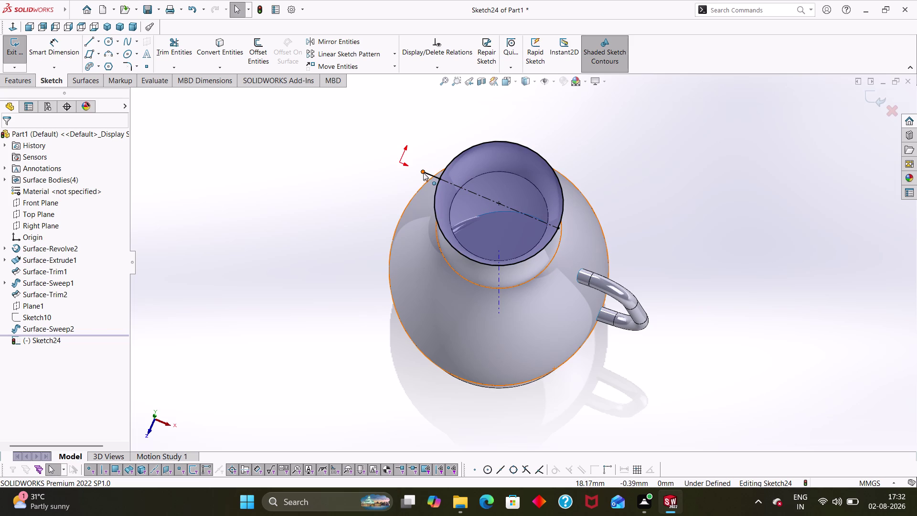
Select the black line's end point and bring the jug rim into close view.
drag(423, 172, 406, 164)
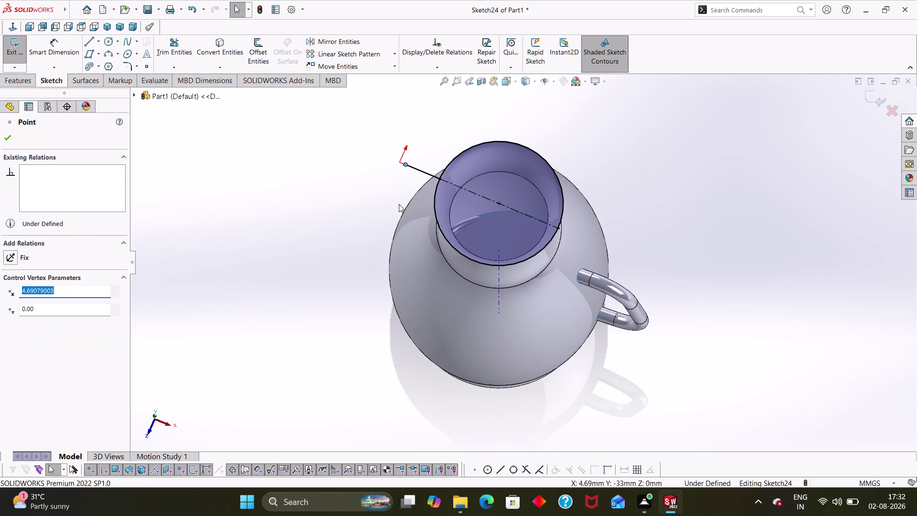
click(388, 198)
scroll(down, 3)
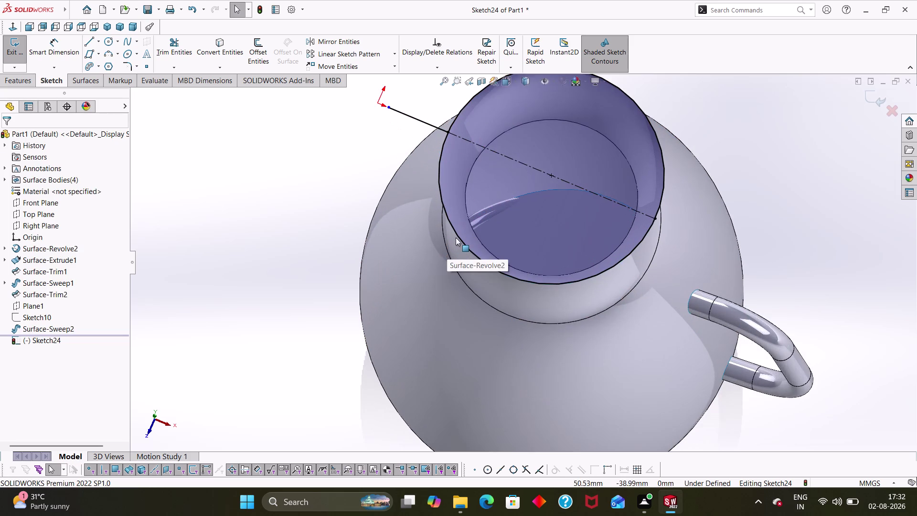
scroll(up, 3)
middle_drag(361, 212, 359, 197)
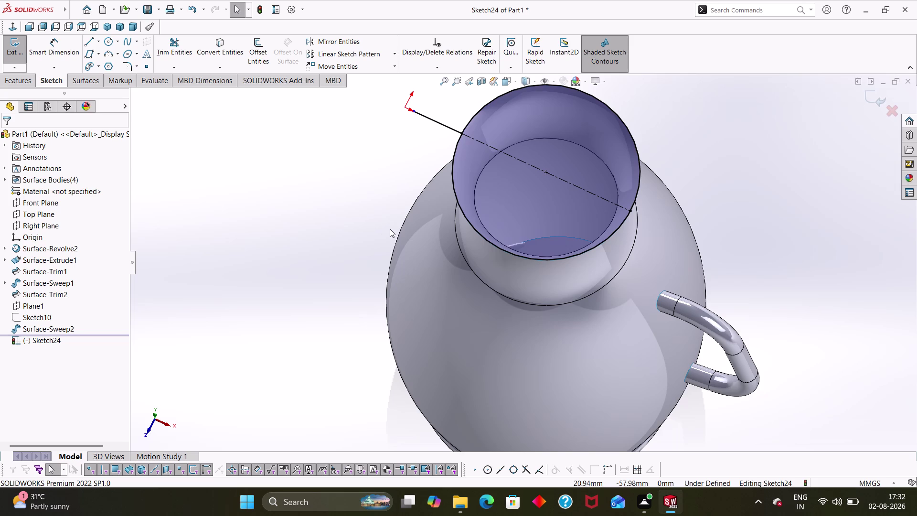
right_drag(380, 238, 265, 206)
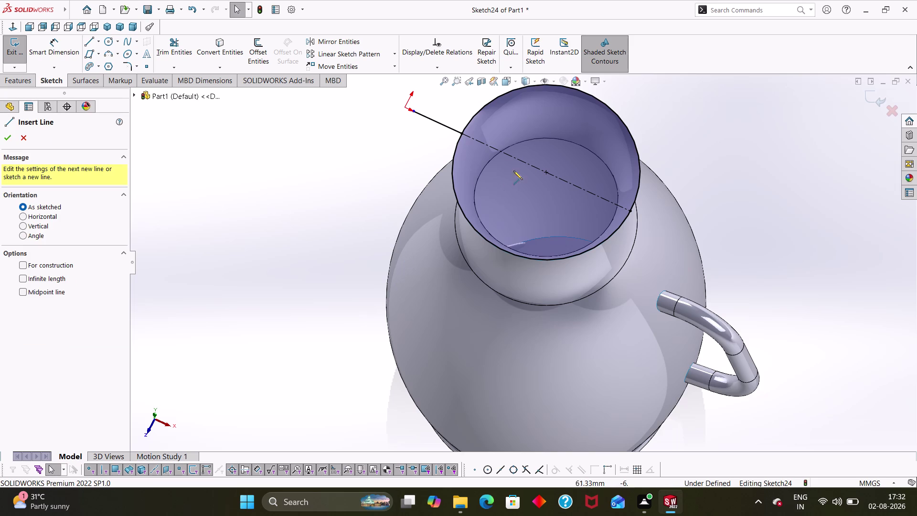
Draw the first line from left of the rim, ending at the rim point.
click(461, 135)
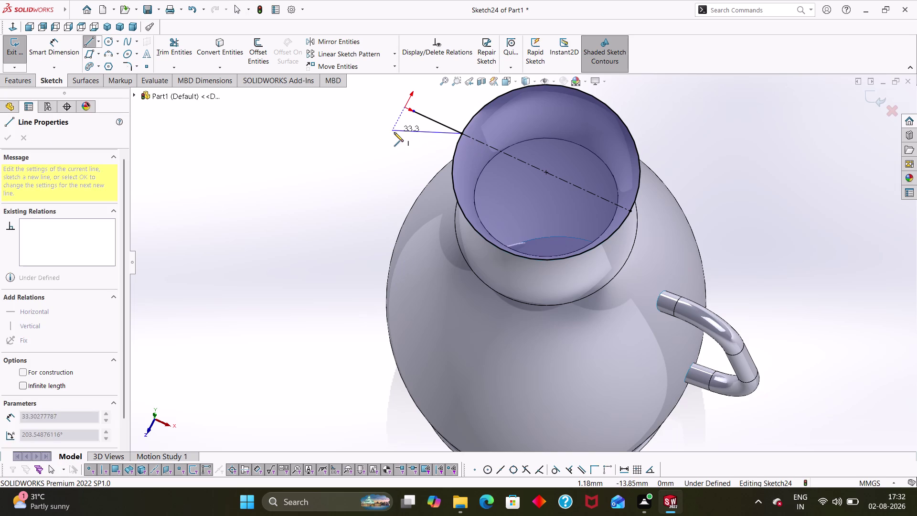
click(394, 132)
click(462, 133)
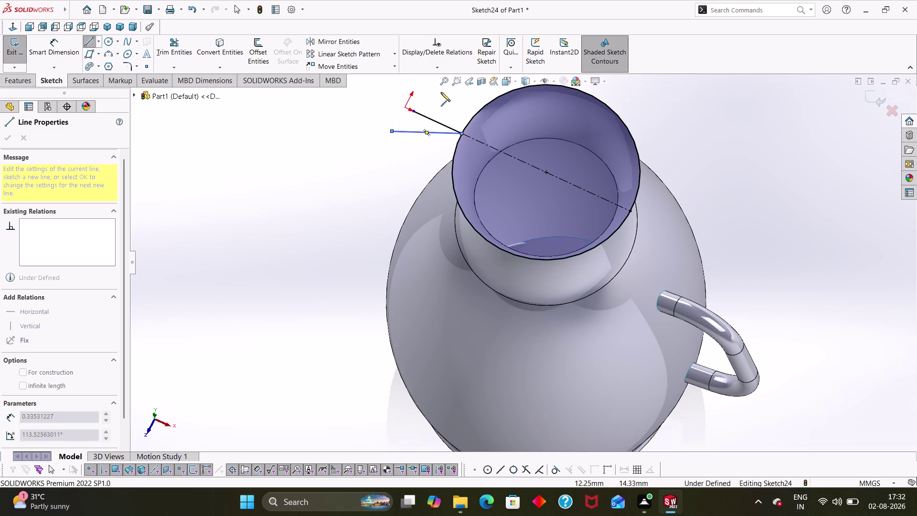
right_drag(391, 190, 341, 201)
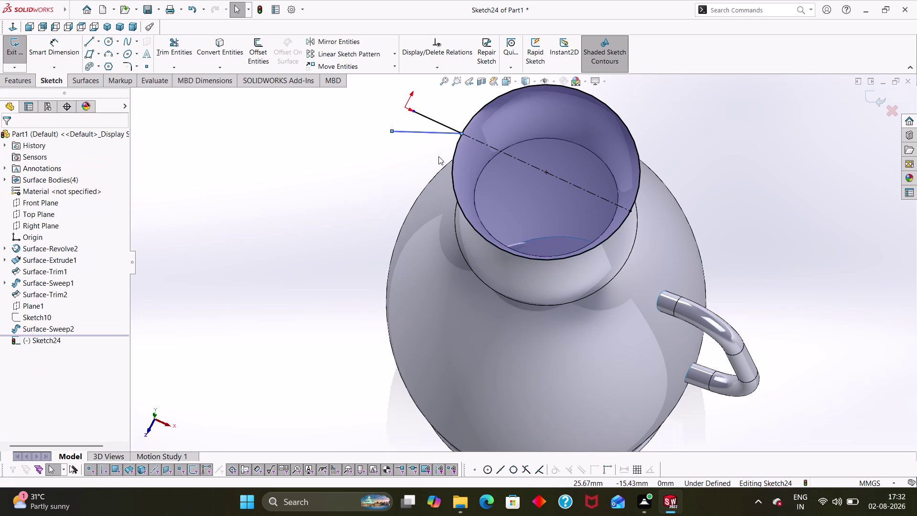
Draw a second line from the rim point up above the rim.
right_drag(438, 156, 355, 192)
click(461, 134)
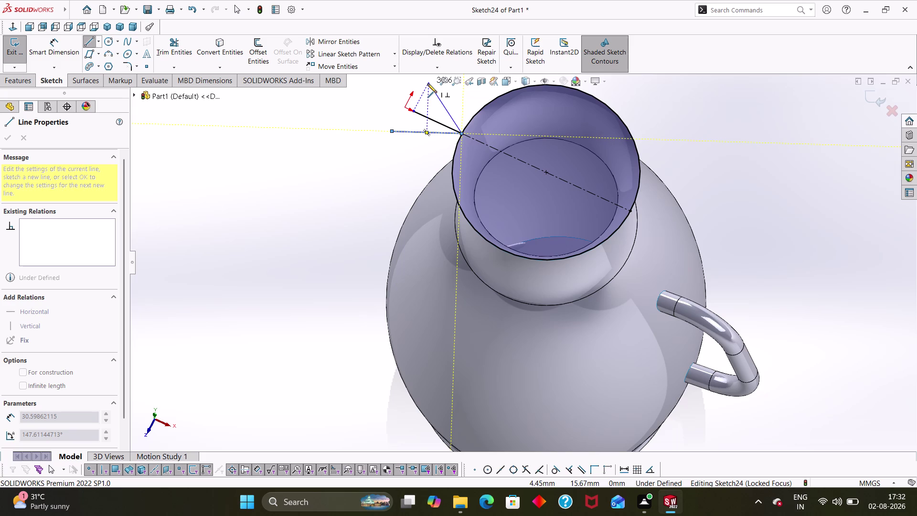
click(427, 83)
key(Escape)
key(Escape)
right_drag(384, 209, 384, 207)
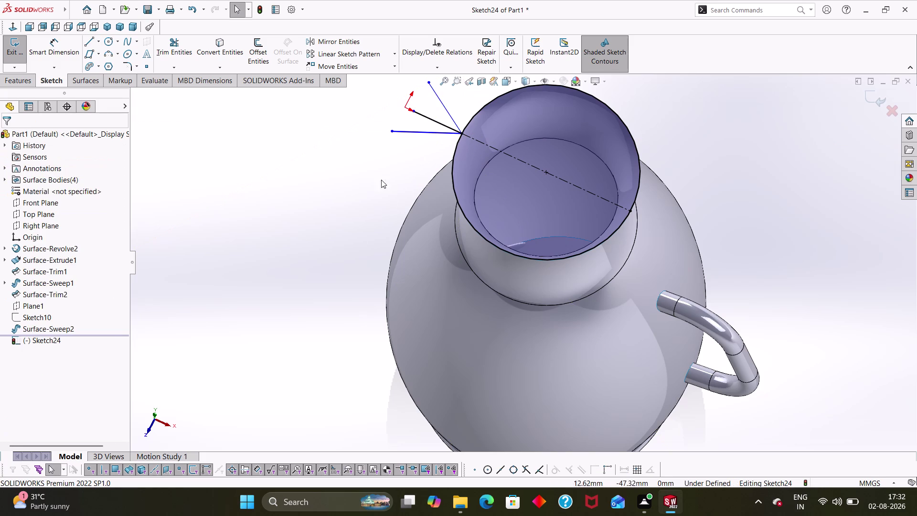
right_drag(385, 206, 372, 129)
Dimension the angle between the two rim-point lines to 75°, then reframe the jug.
click(397, 132)
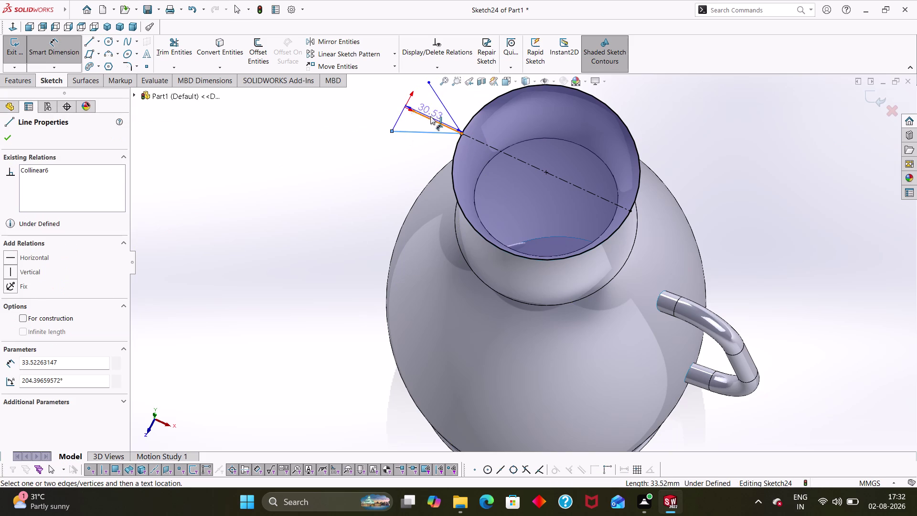
click(439, 98)
click(384, 106)
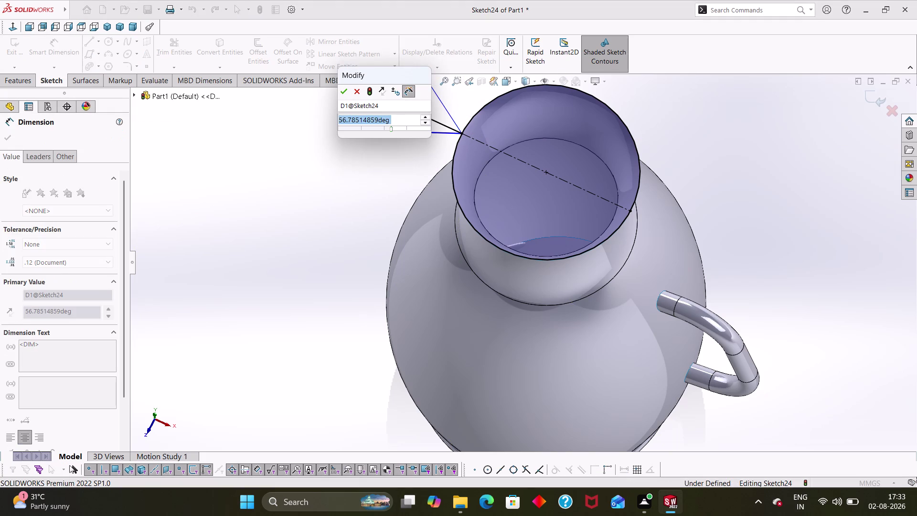
text(75)
key(Return)
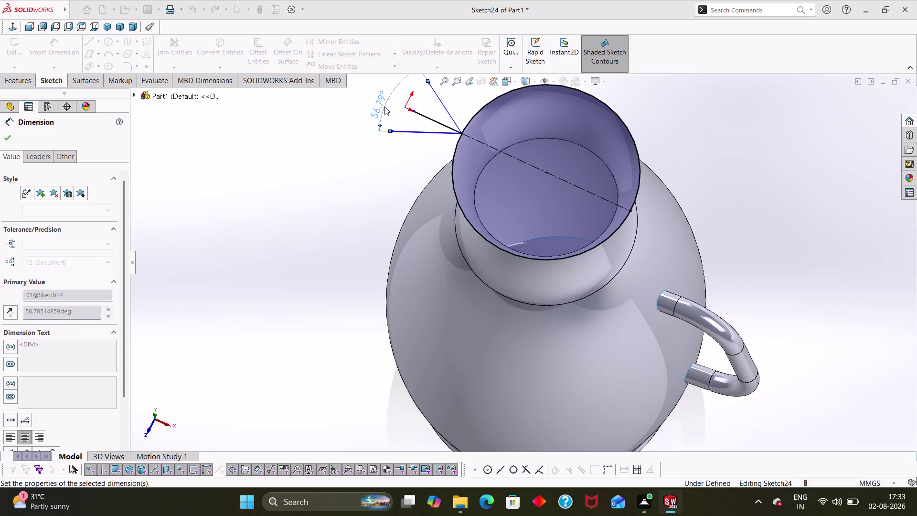
click(308, 219)
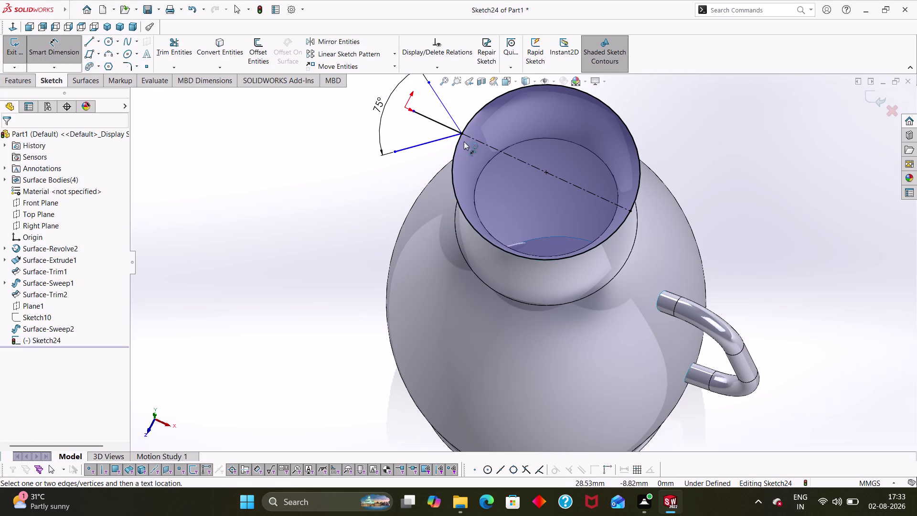
middle_drag(663, 186, 620, 208)
scroll(up, 3)
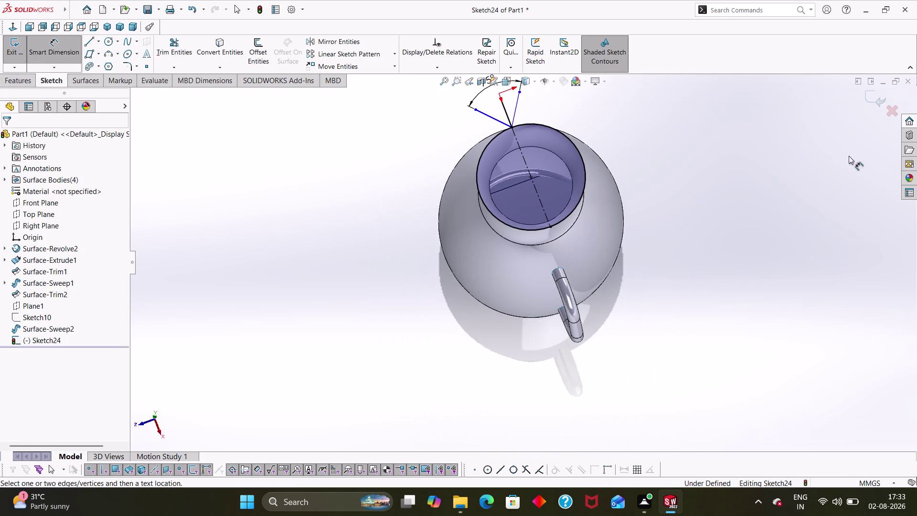
middle_drag(792, 181, 762, 296)
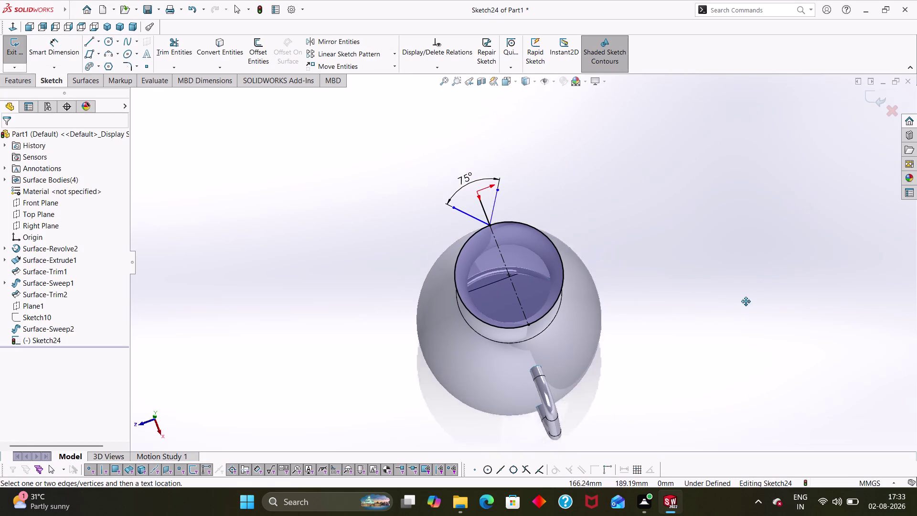
middle_drag(761, 296, 738, 298)
scroll(down, 3)
double_click(525, 164)
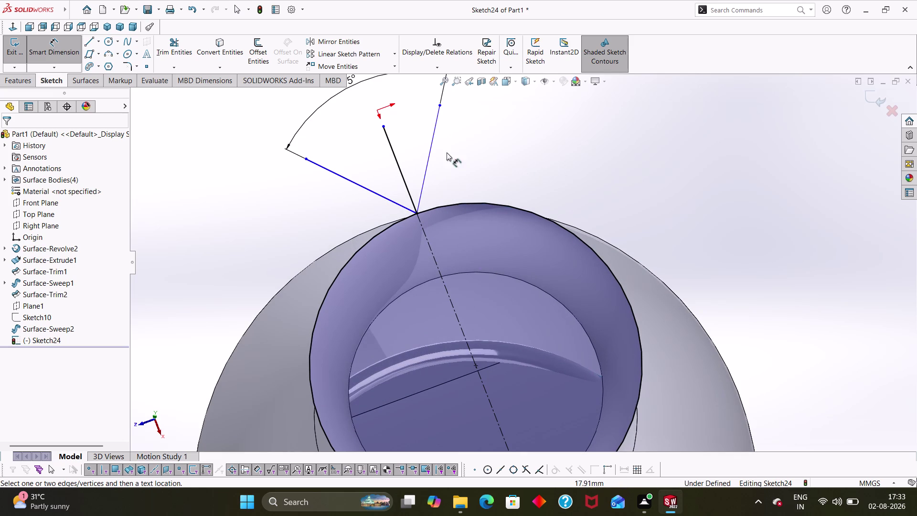
Select the two angled lines and swing them about the rim point.
click(429, 156)
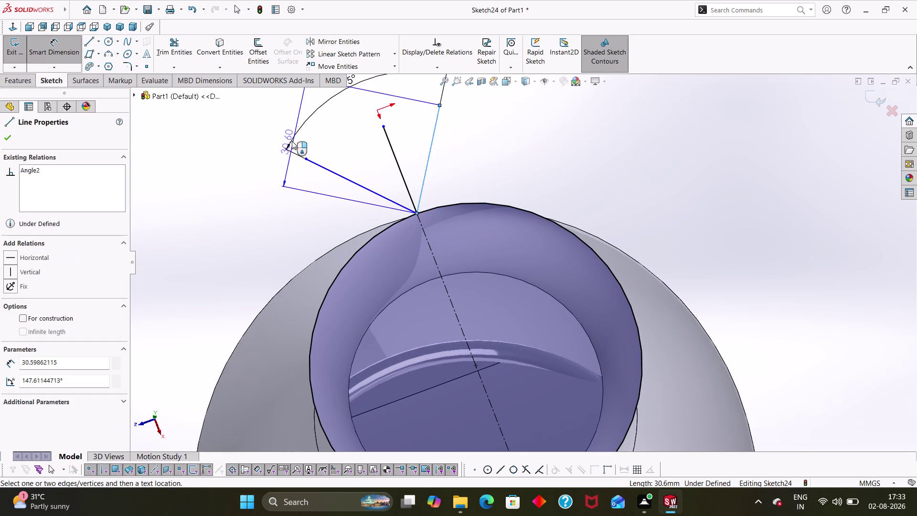
key(Escape)
key(Escape)
click(433, 147)
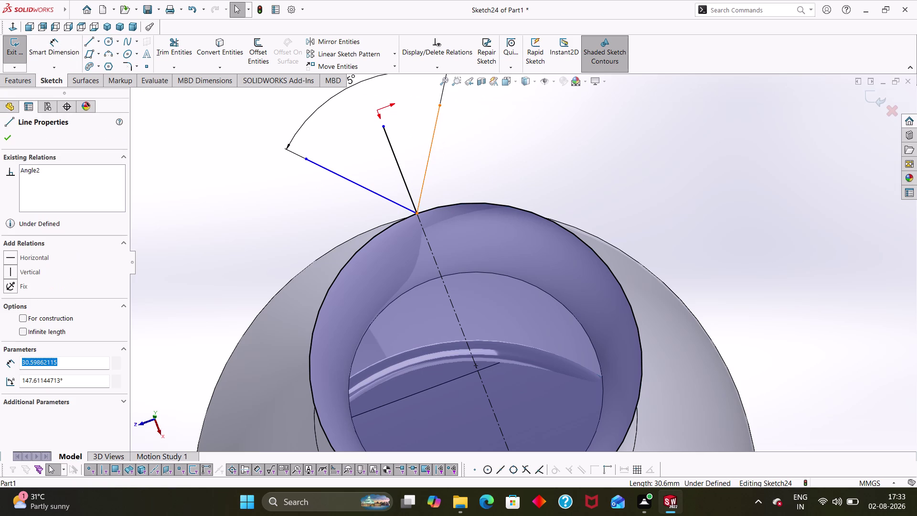
click(385, 197)
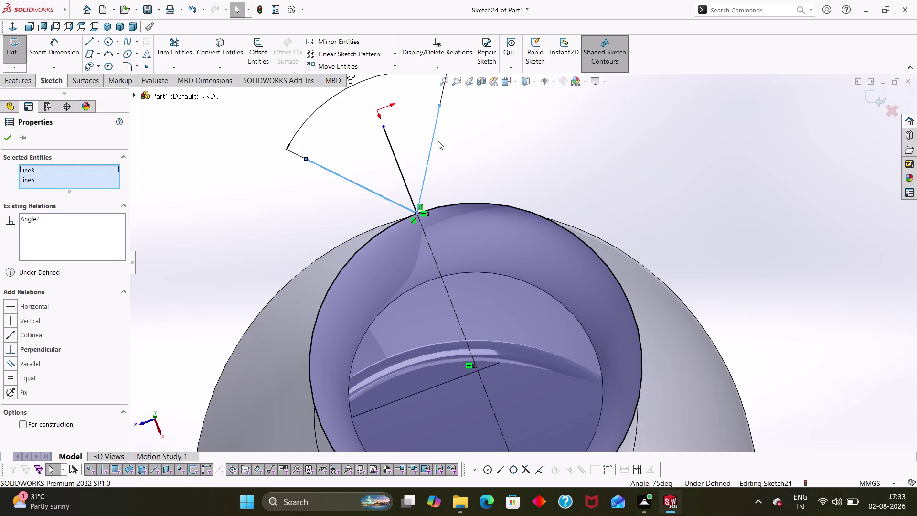
drag(439, 103, 451, 107)
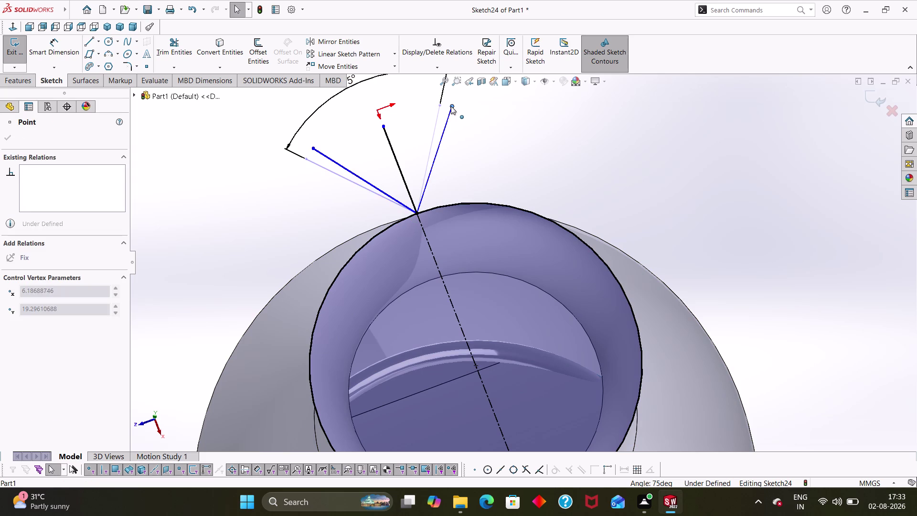
drag(452, 106, 450, 105)
click(476, 130)
key(Escape)
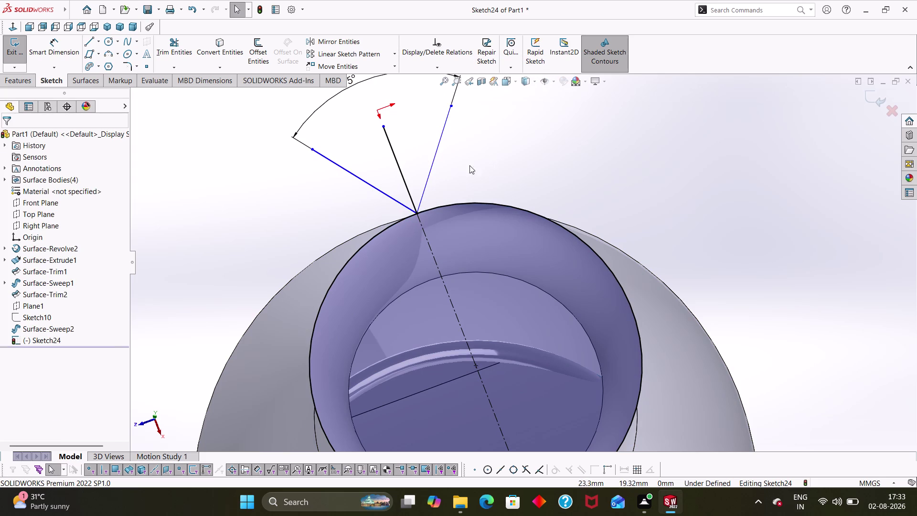
Relate both angled lines to the black line and drag endpoints to test.
click(434, 155)
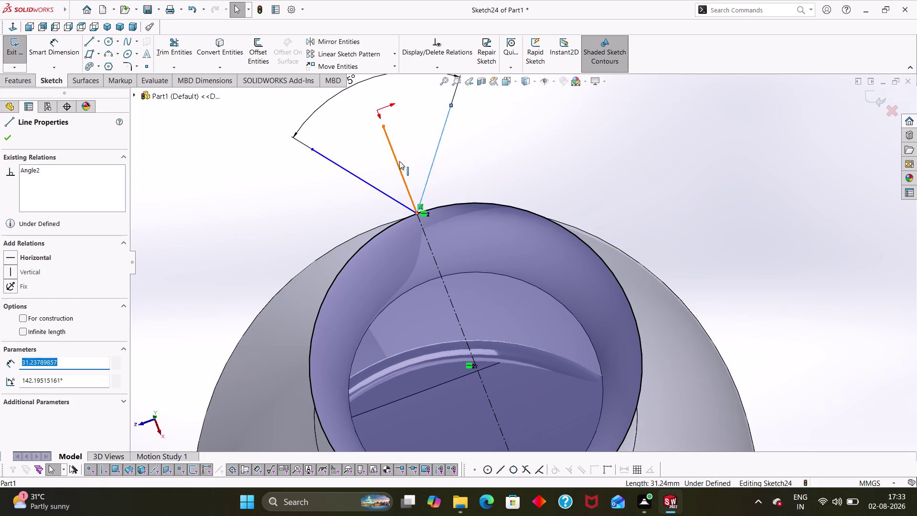
click(399, 161)
click(364, 182)
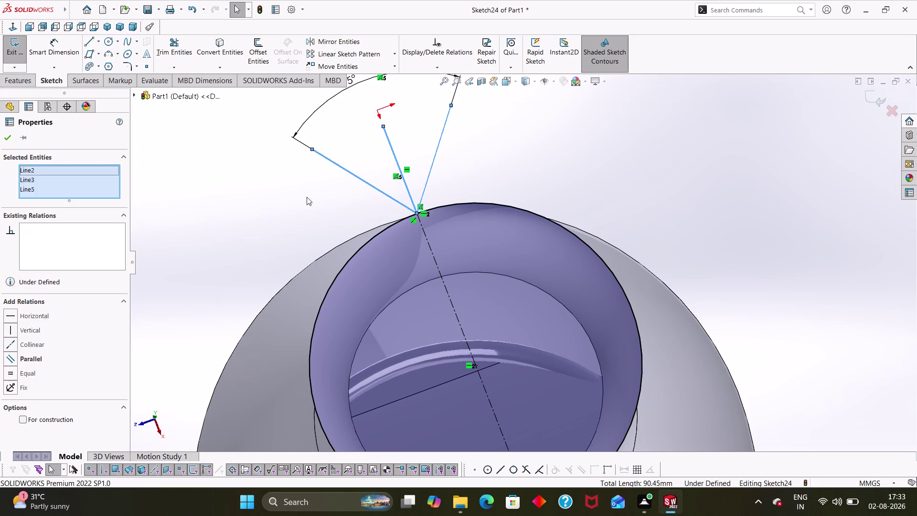
click(270, 215)
click(396, 157)
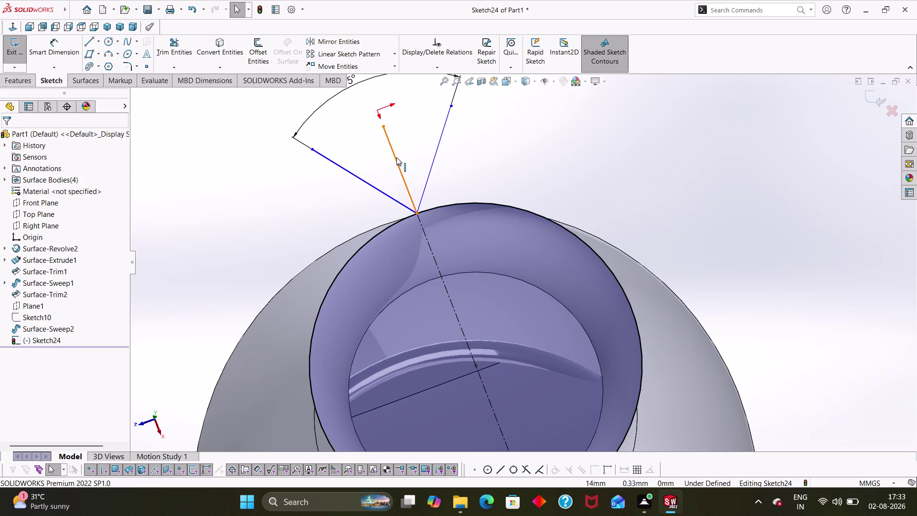
drag(383, 126, 380, 121)
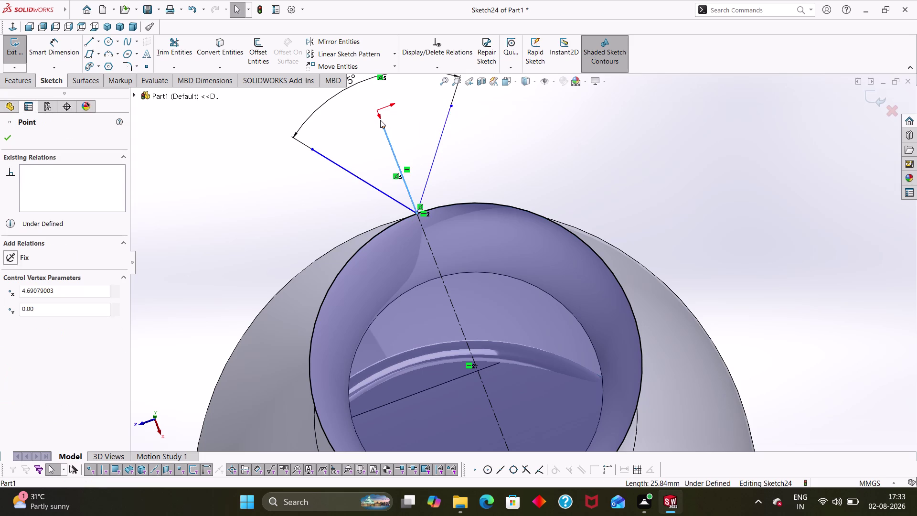
drag(380, 121, 378, 110)
click(405, 135)
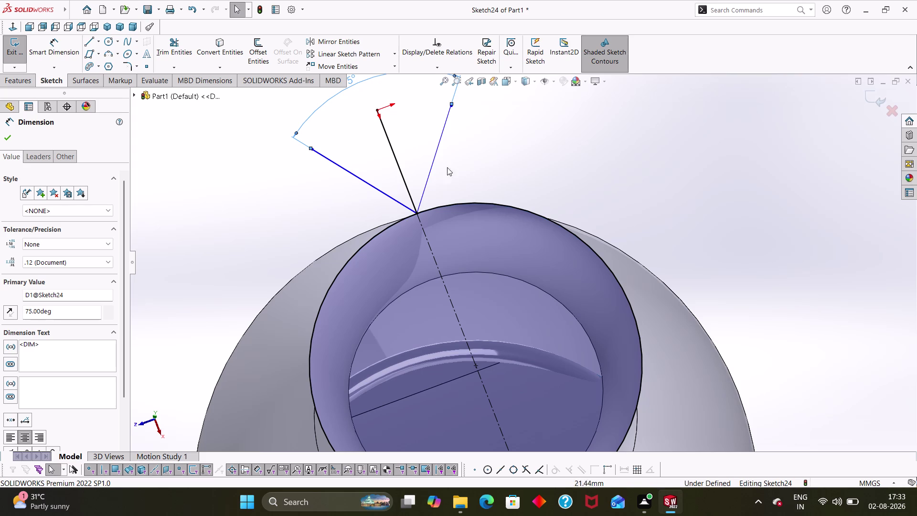
Close the angle dimension, check both angled lines, then begin converting the rim edge.
click(435, 156)
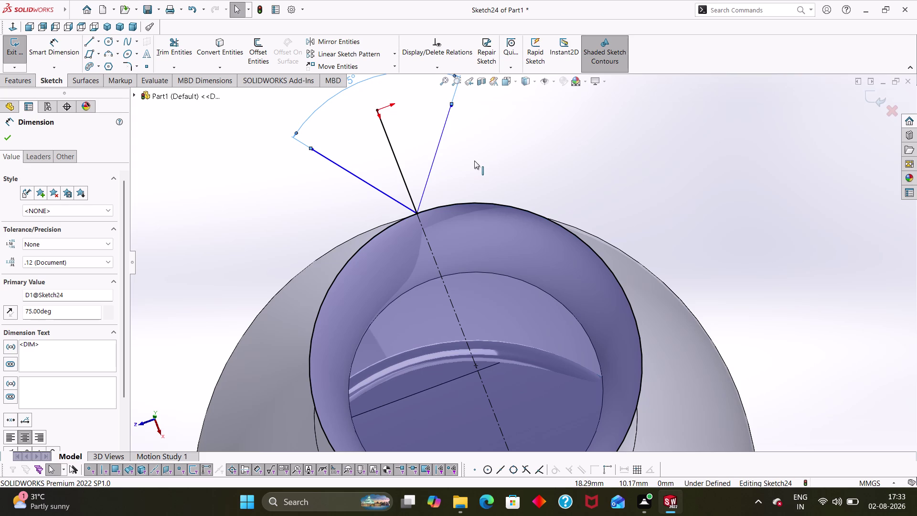
click(475, 153)
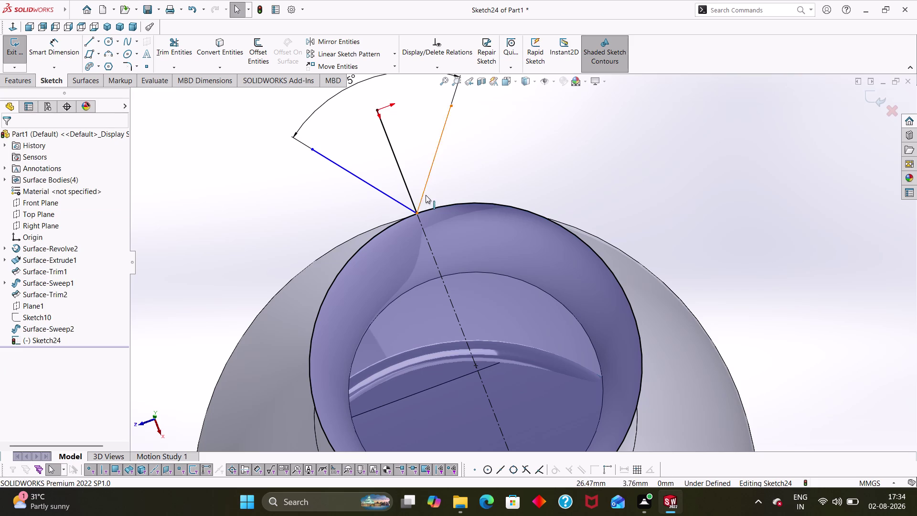
click(423, 191)
click(456, 179)
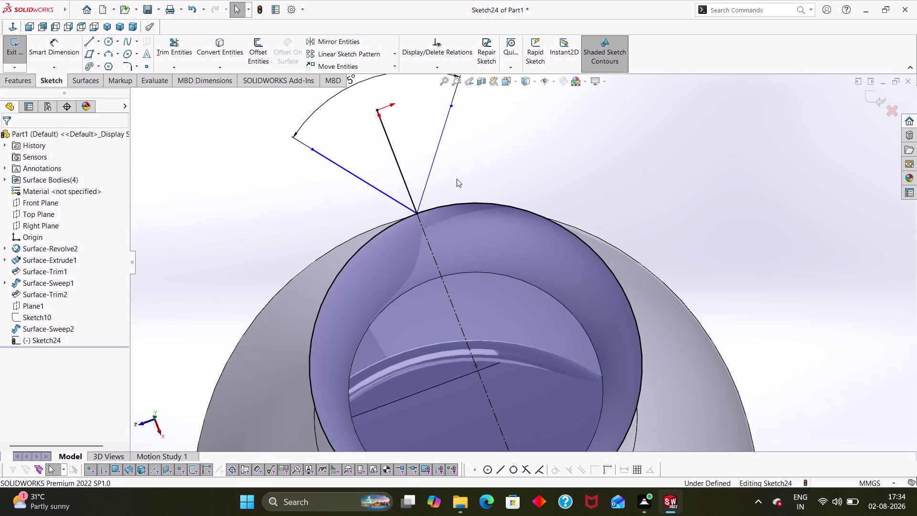
click(410, 208)
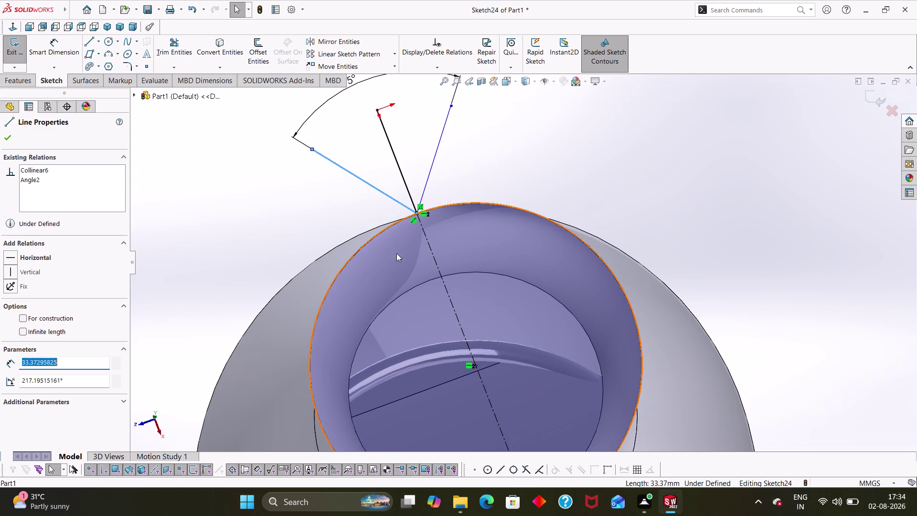
click(218, 50)
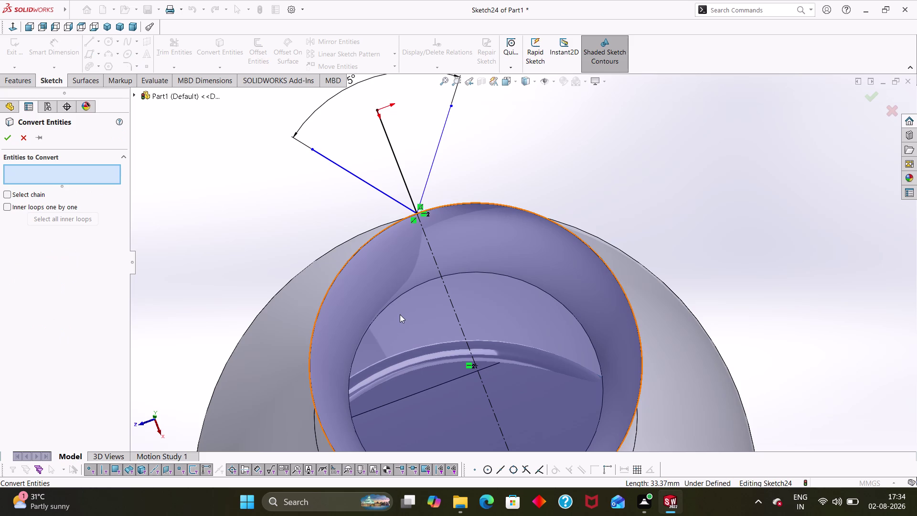
Cancel the edge conversion and delete the dimensioned short line beside the neck.
middle_drag(701, 289, 731, 299)
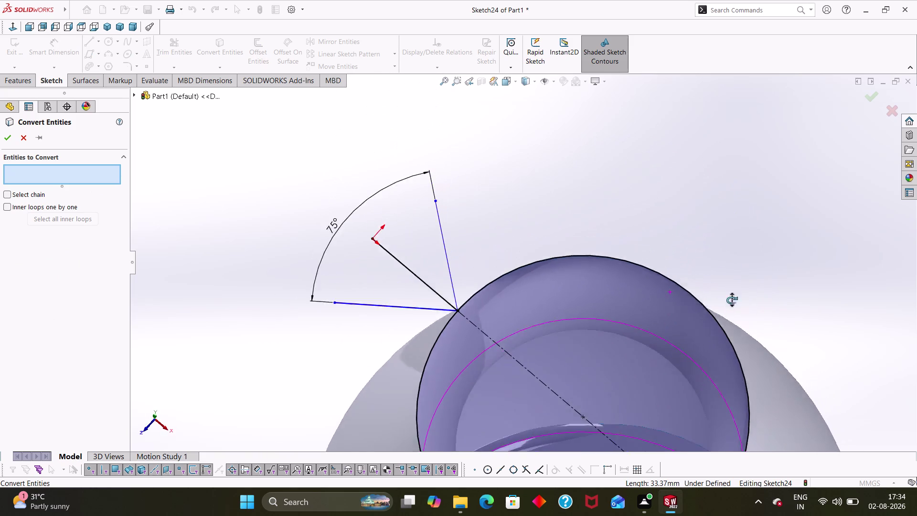
middle_drag(731, 299, 732, 300)
scroll(up, 3)
middle_drag(730, 314, 638, 186)
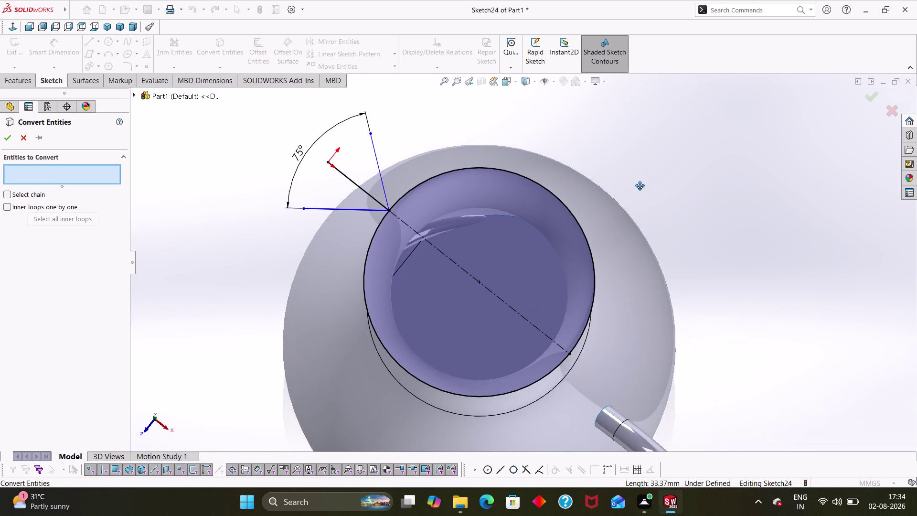
middle_drag(637, 186, 645, 188)
scroll(up, 3)
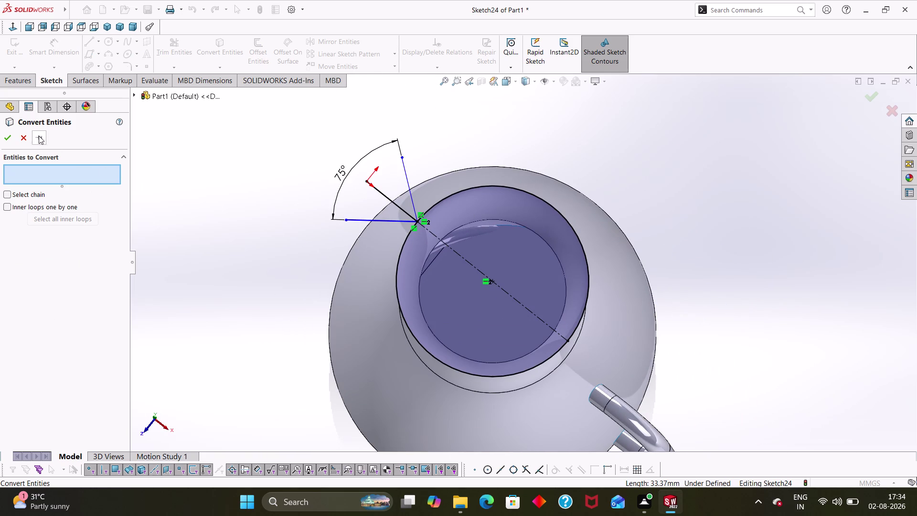
click(27, 139)
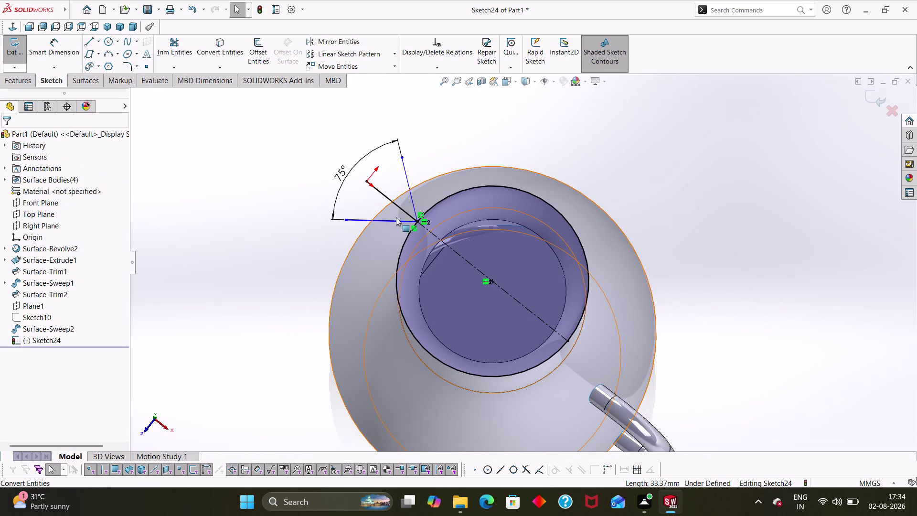
click(395, 220)
key(Delete)
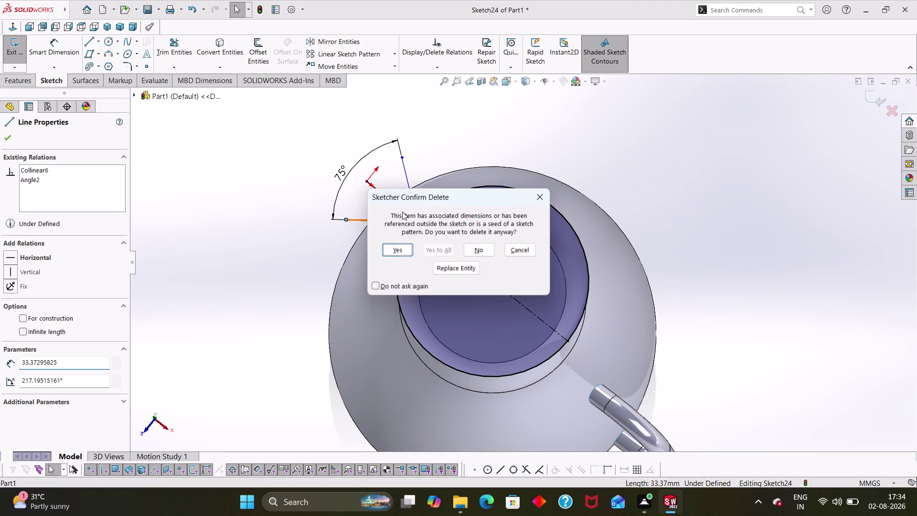
click(404, 247)
Delete the remaining angled and horizontal guide lines from the sketch.
click(409, 189)
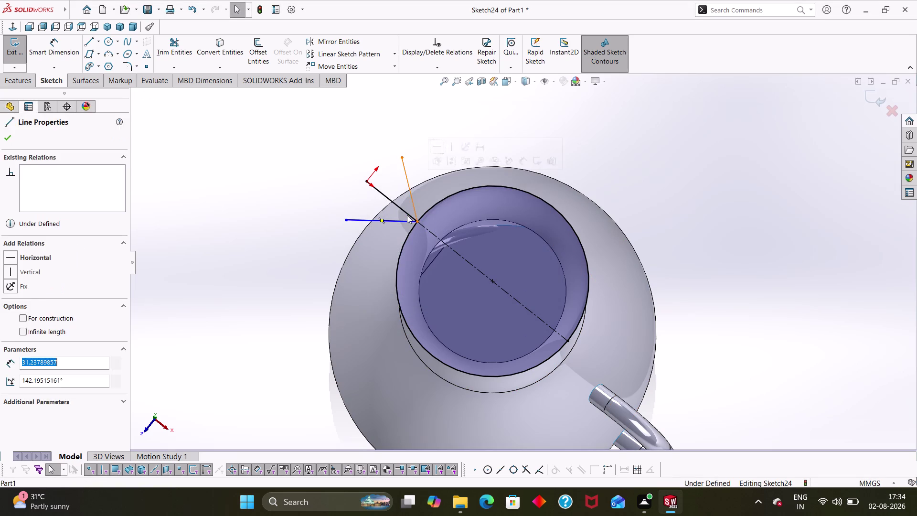
key(Delete)
click(400, 223)
key(Delete)
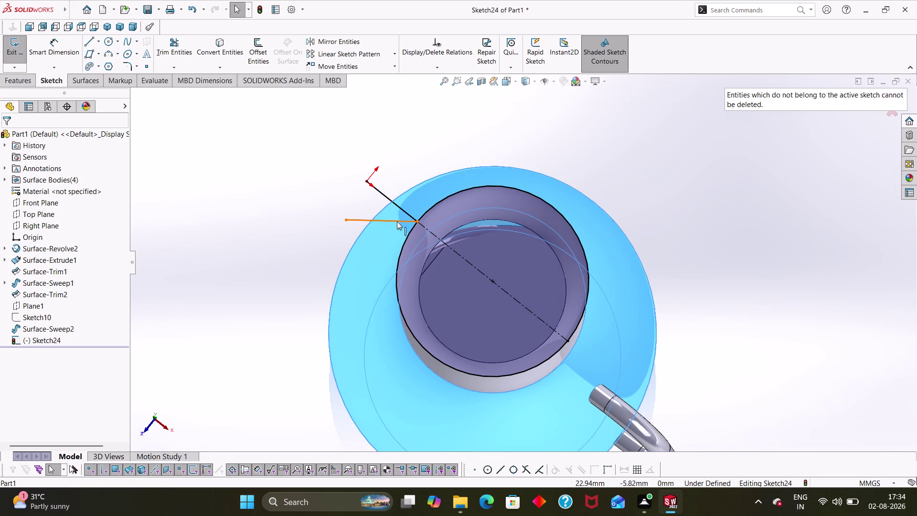
click(397, 220)
key(Delete)
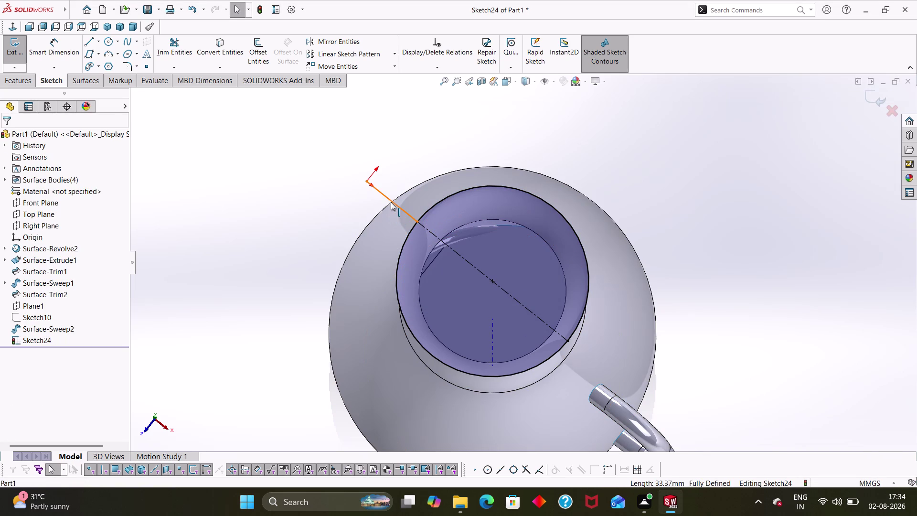
click(392, 201)
key(Delete)
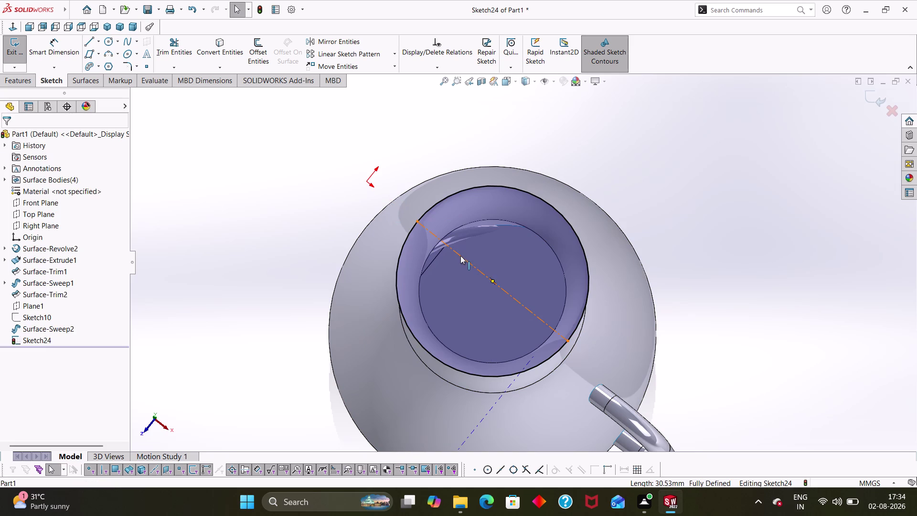
click(219, 55)
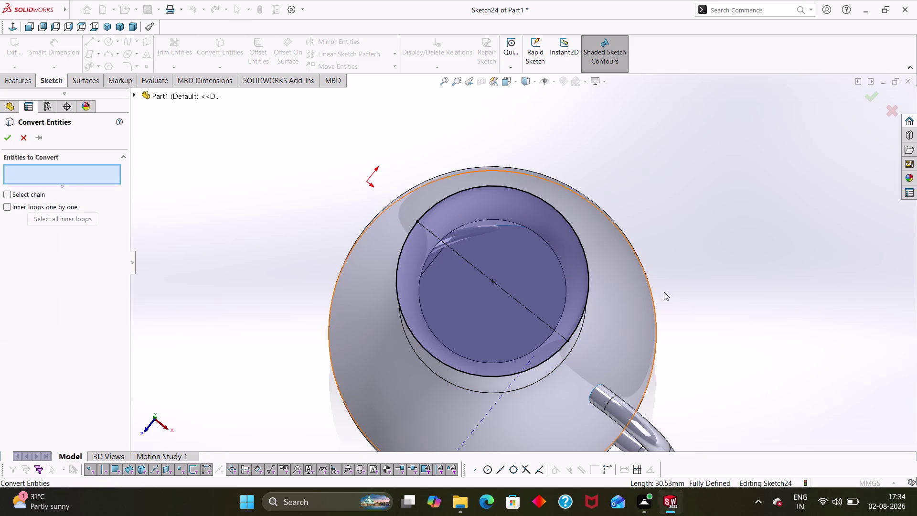
View the jug from above and delete the first horizontal centerline.
middle_drag(672, 301, 713, 328)
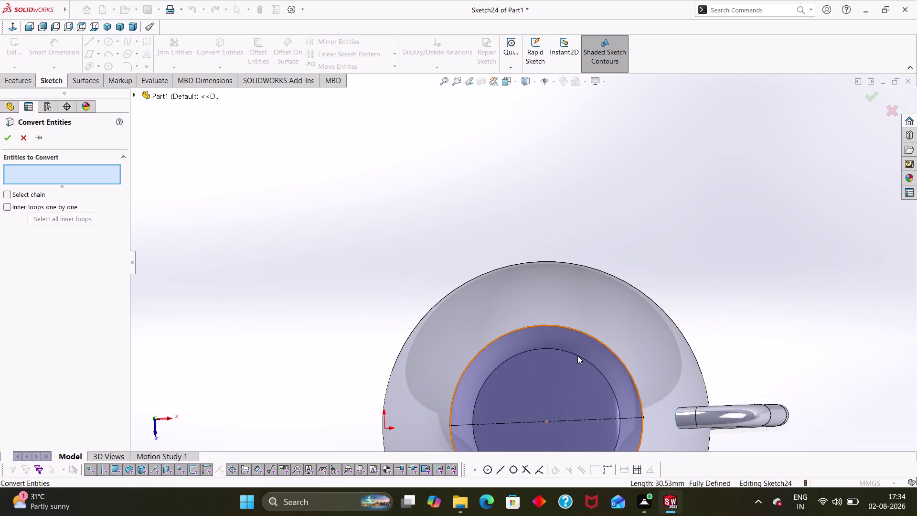
click(578, 355)
click(584, 358)
scroll(up, 3)
click(559, 351)
key(Delete)
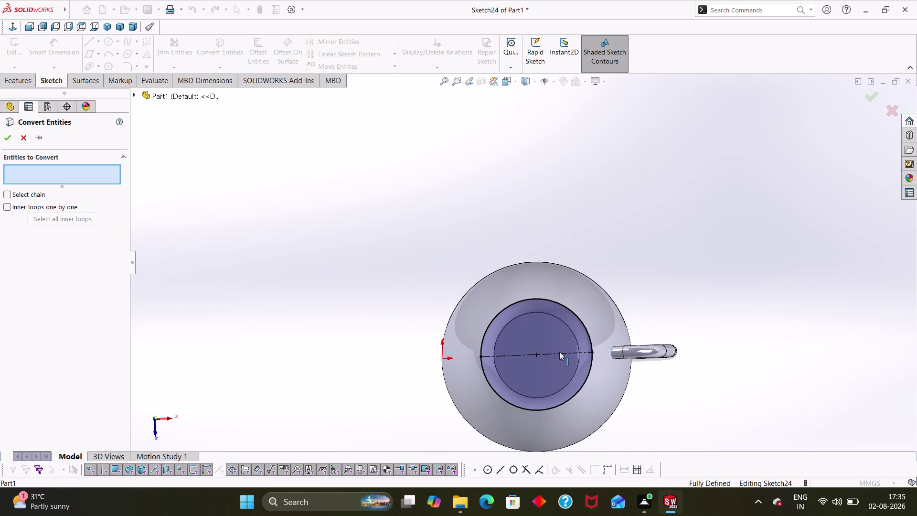
click(554, 353)
key(Delete)
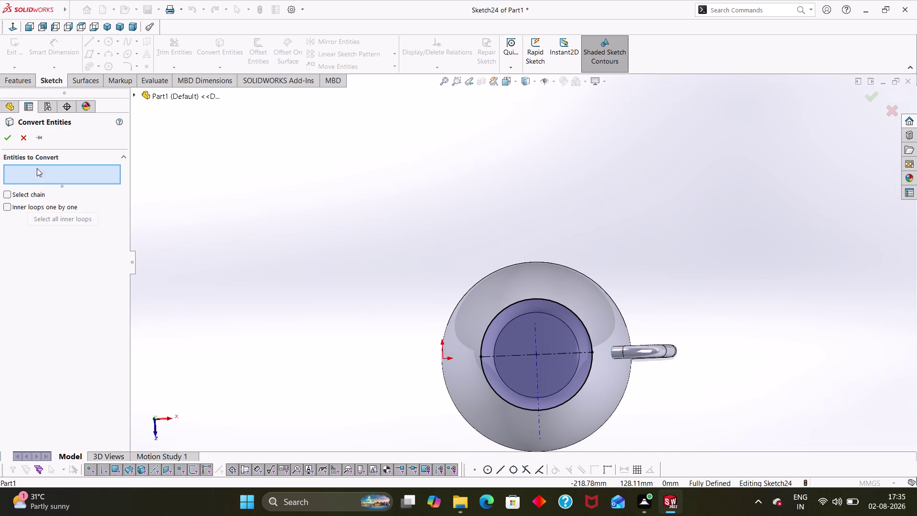
click(23, 138)
Zoom to Sketch24's geometry and clear the selection.
right_click(35, 339)
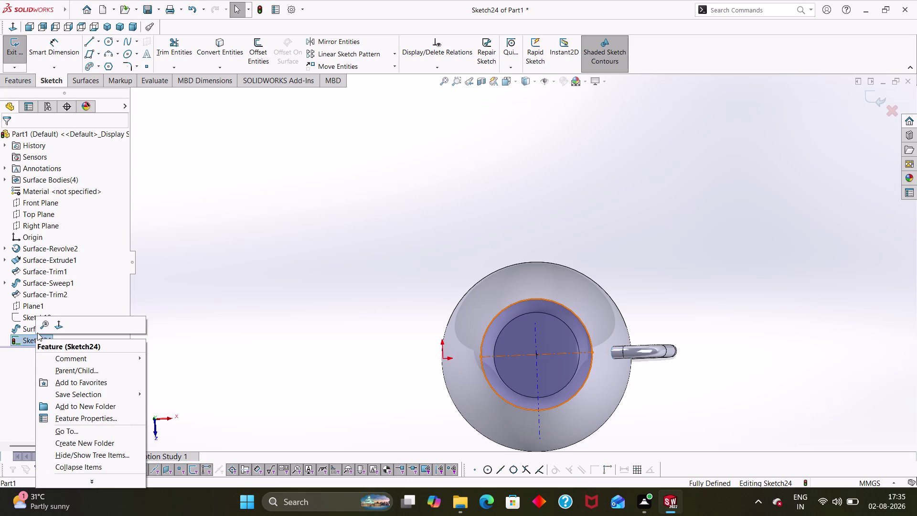
click(53, 326)
scroll(down, 3)
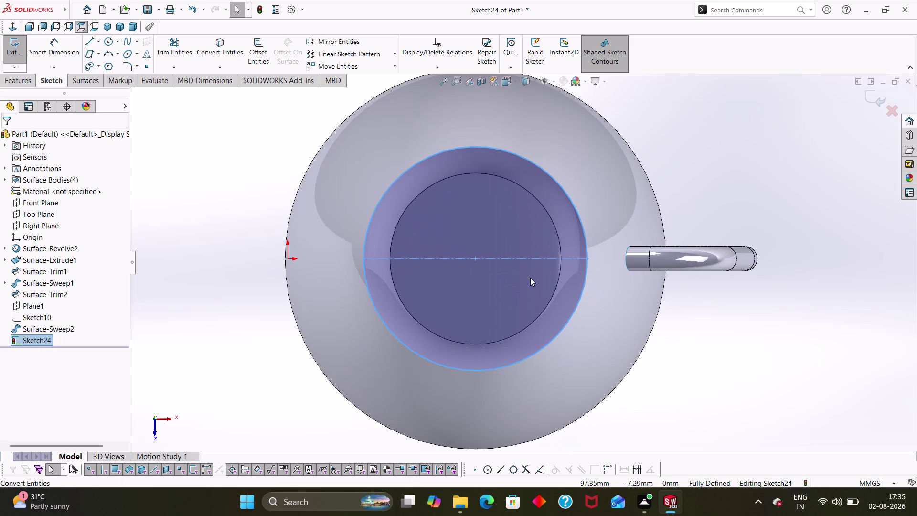
click(224, 182)
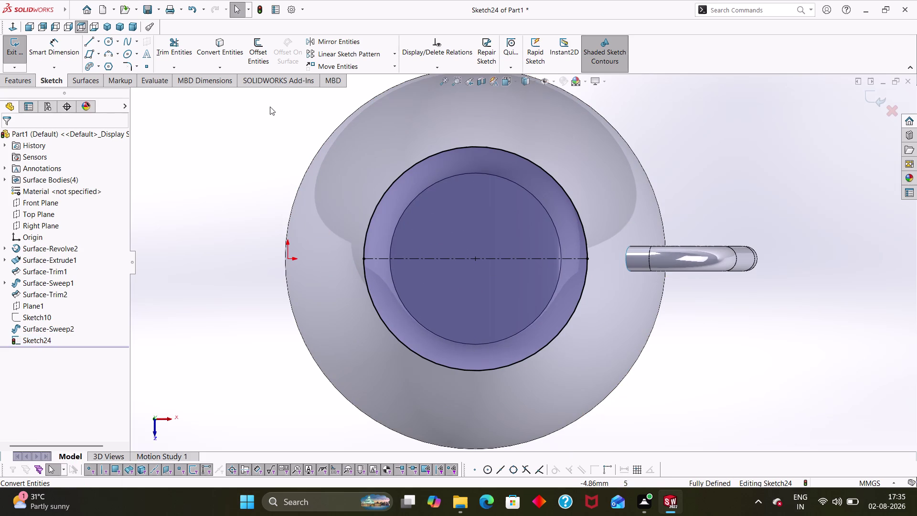
click(253, 42)
click(236, 47)
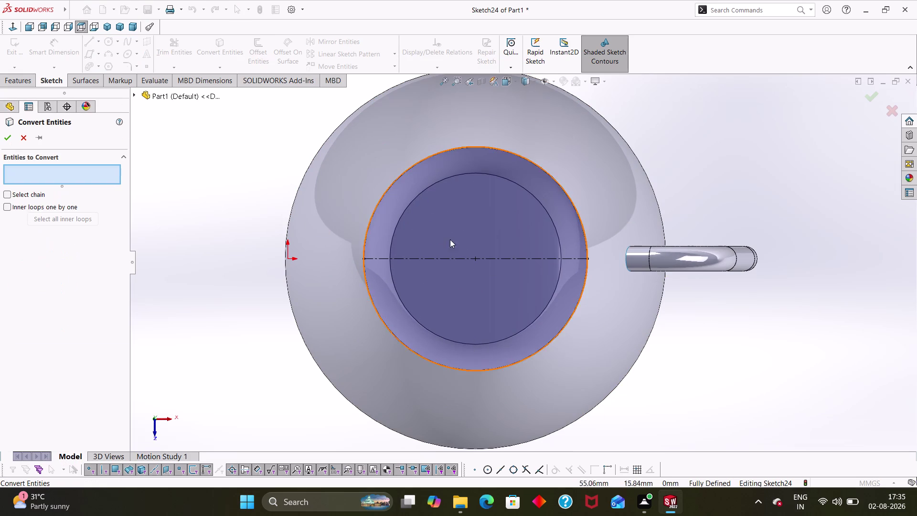
Delete the horizontal centerlines and those through the neck's center.
click(398, 221)
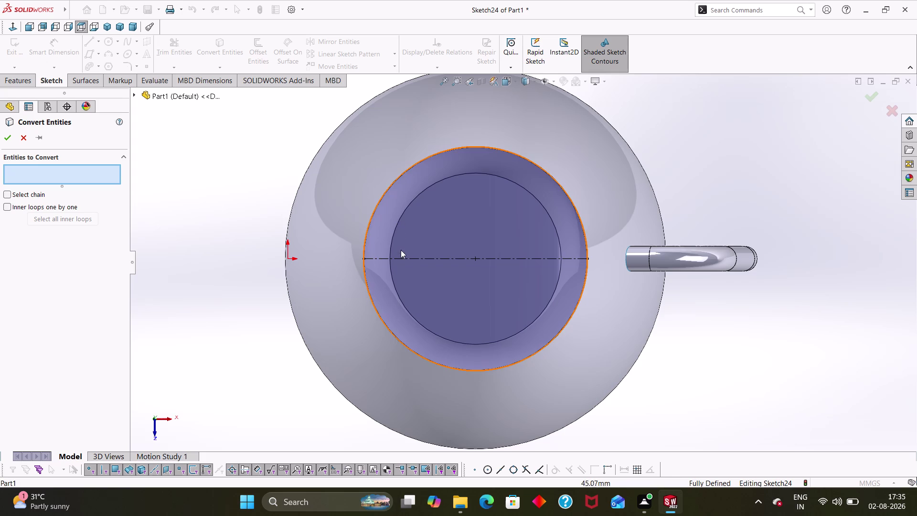
click(402, 261)
key(Delete)
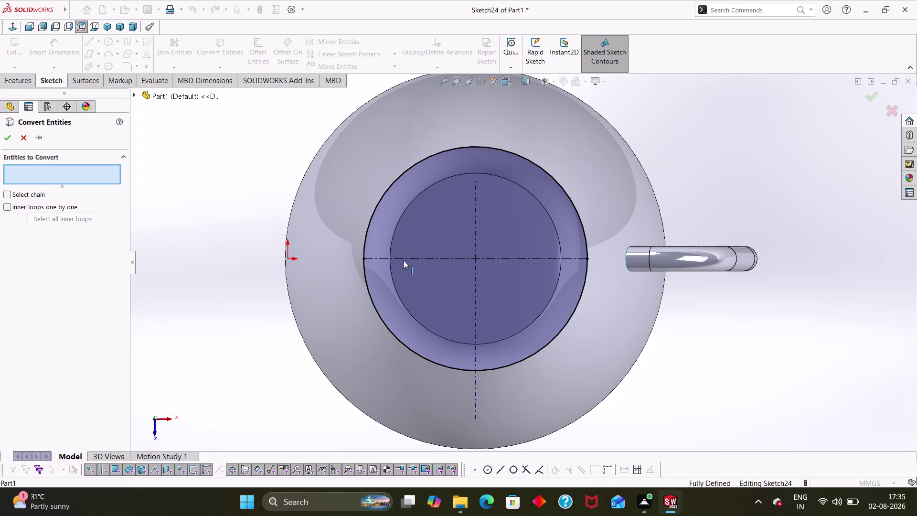
click(418, 256)
key(Delete)
click(453, 259)
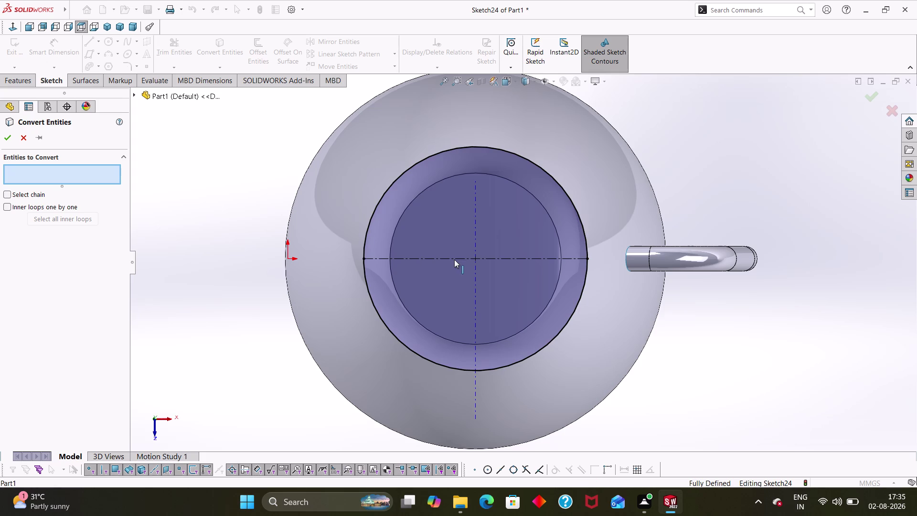
click(483, 258)
key(Delete)
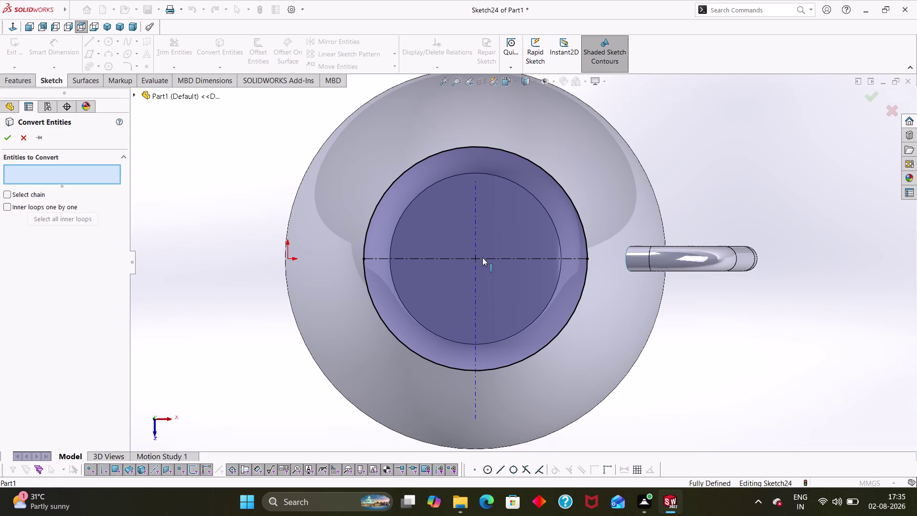
click(486, 260)
key(Delete)
click(481, 259)
key(Delete)
key(Delete)
Delete the last centerline, then open and cancel Convert Entities.
click(30, 136)
click(25, 138)
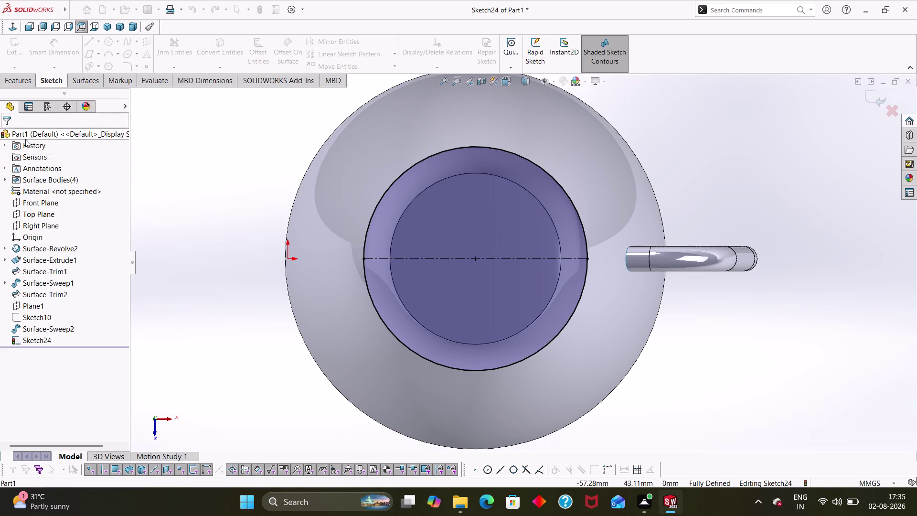
click(499, 256)
key(Delete)
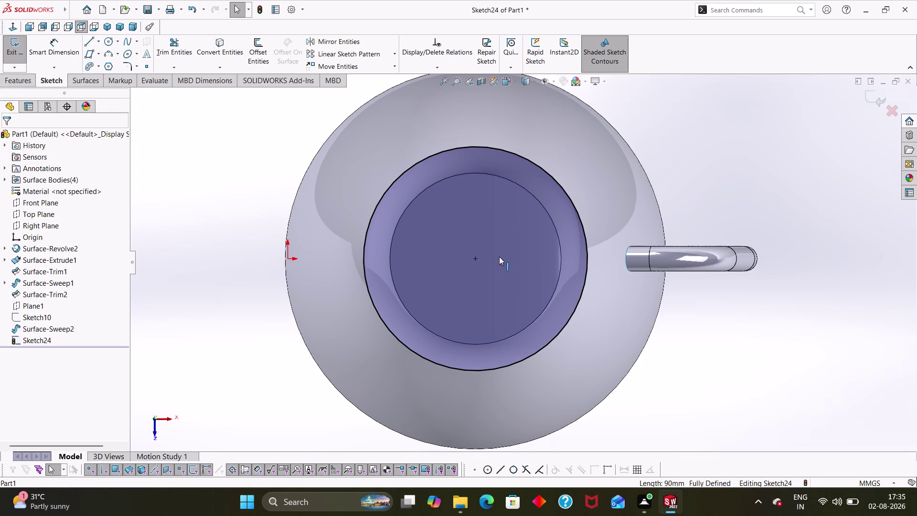
click(231, 54)
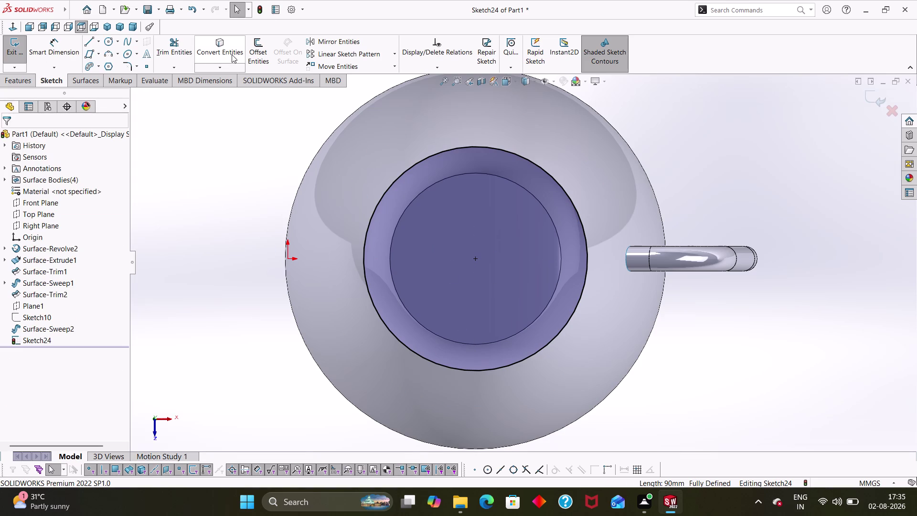
click(394, 237)
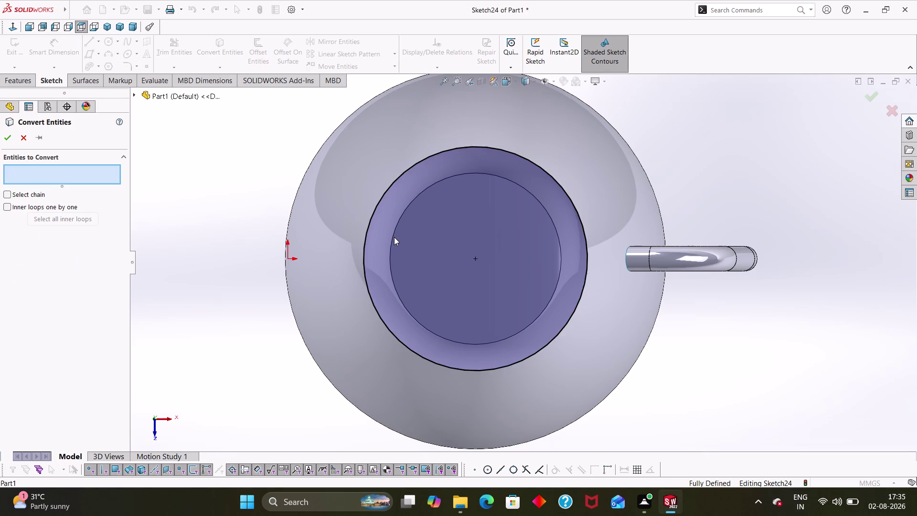
click(392, 238)
click(17, 134)
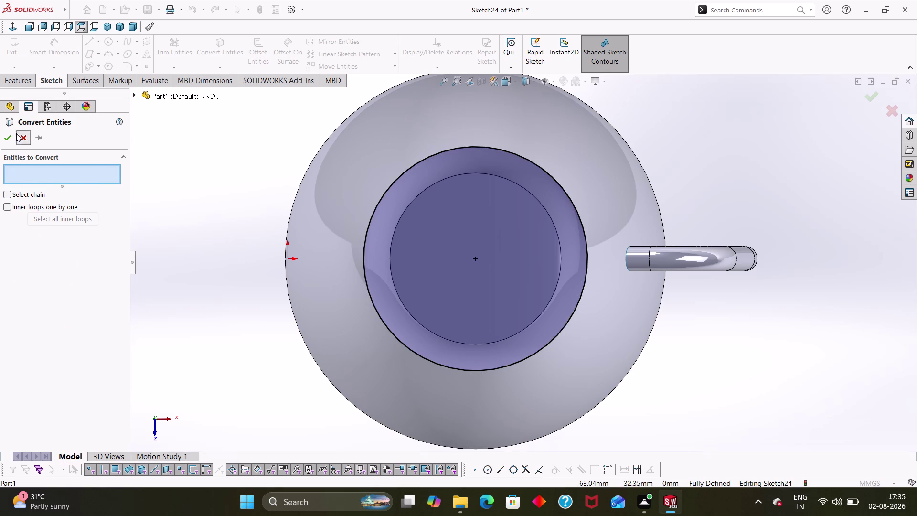
middle_drag(651, 359, 652, 359)
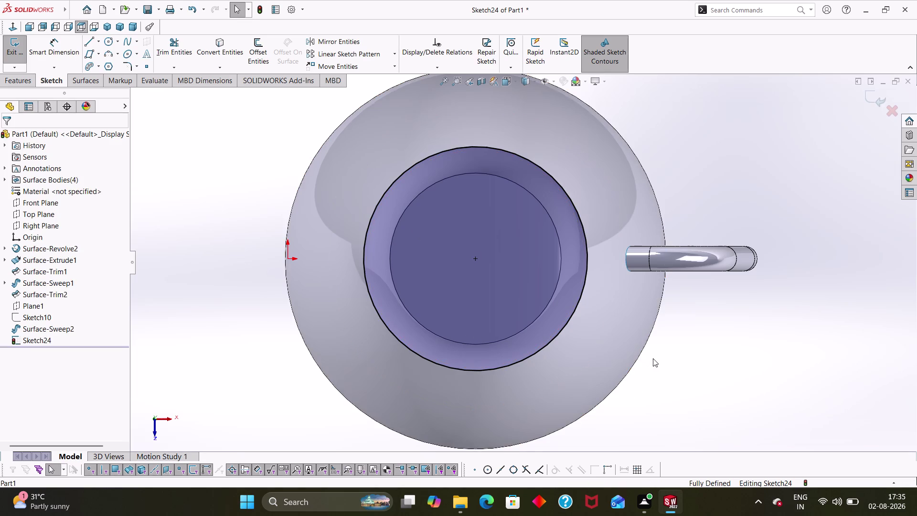
middle_drag(652, 359, 625, 297)
scroll(up, 3)
middle_drag(601, 215, 597, 162)
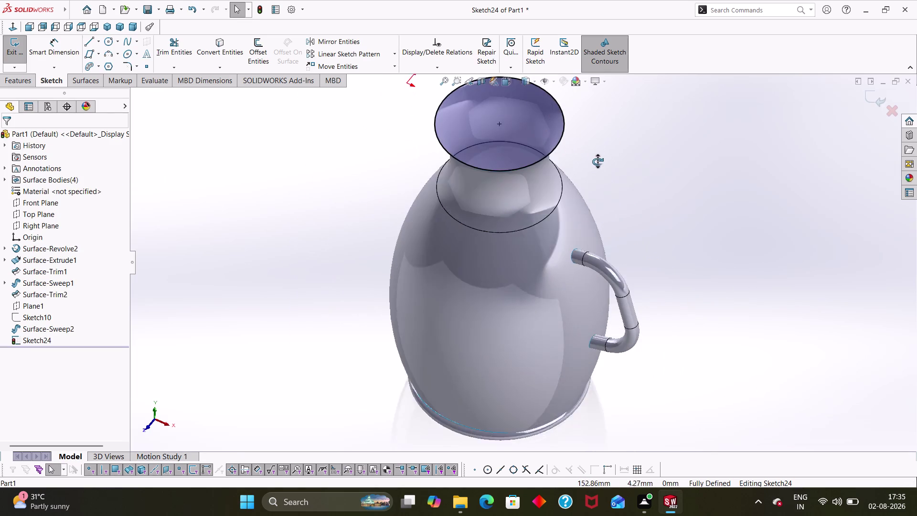
middle_drag(597, 161, 608, 164)
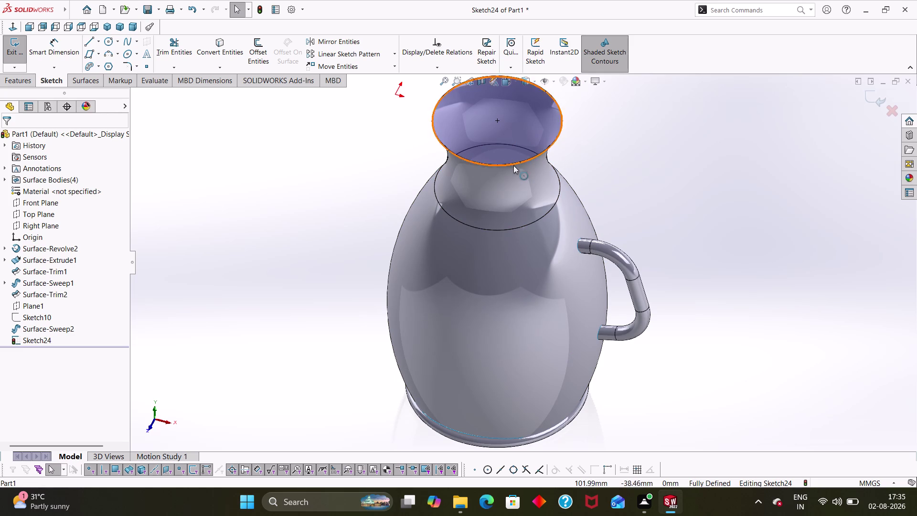
click(513, 163)
key(Delete)
middle_drag(507, 130, 506, 204)
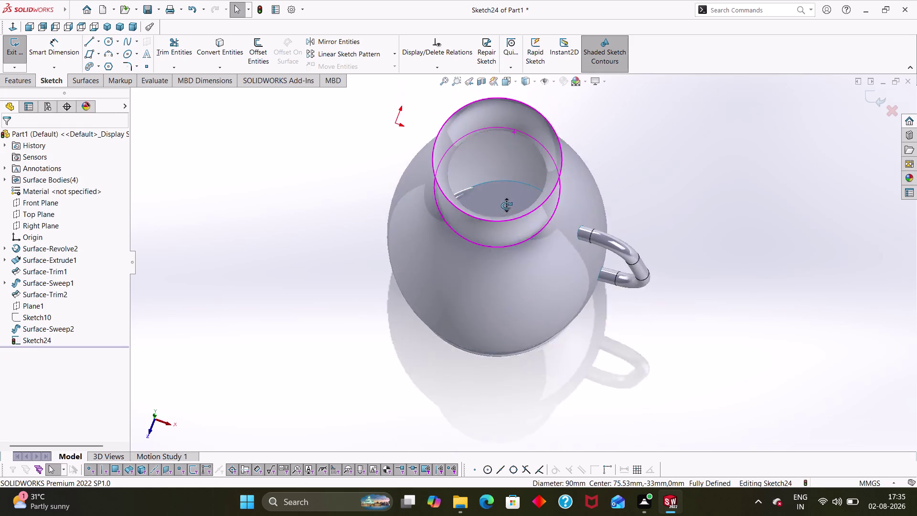
middle_drag(507, 204, 498, 218)
scroll(up, 3)
scroll(down, 3)
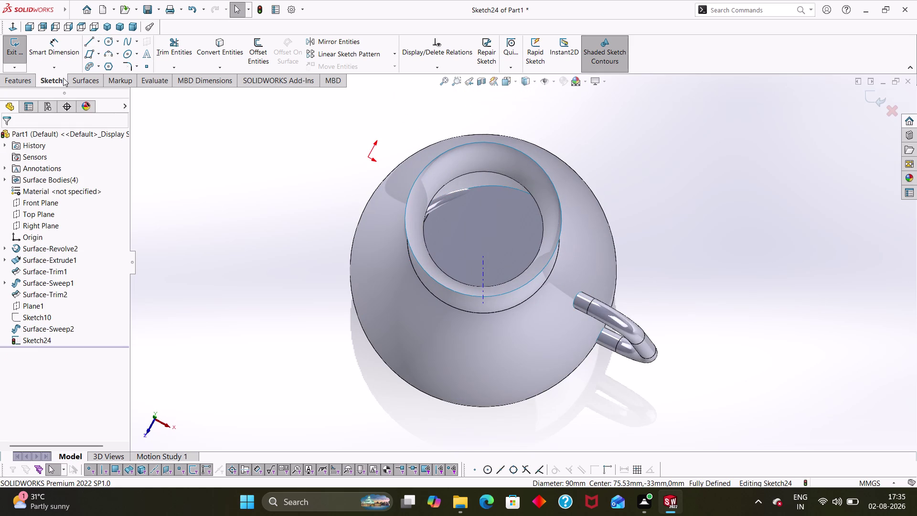
click(44, 340)
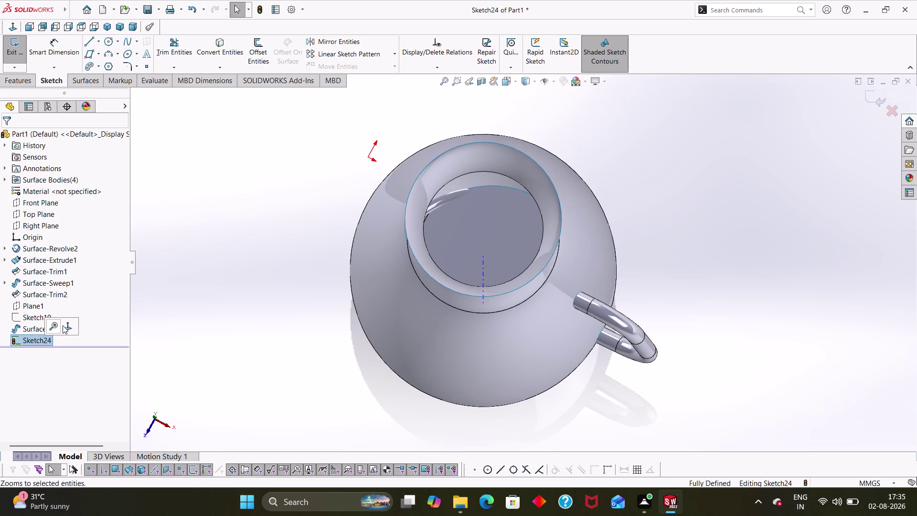
click(63, 325)
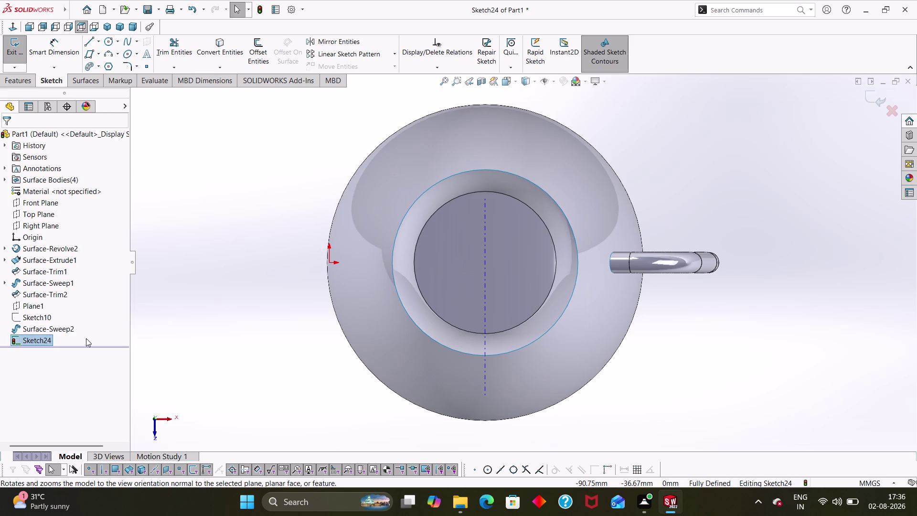
right_click(48, 337)
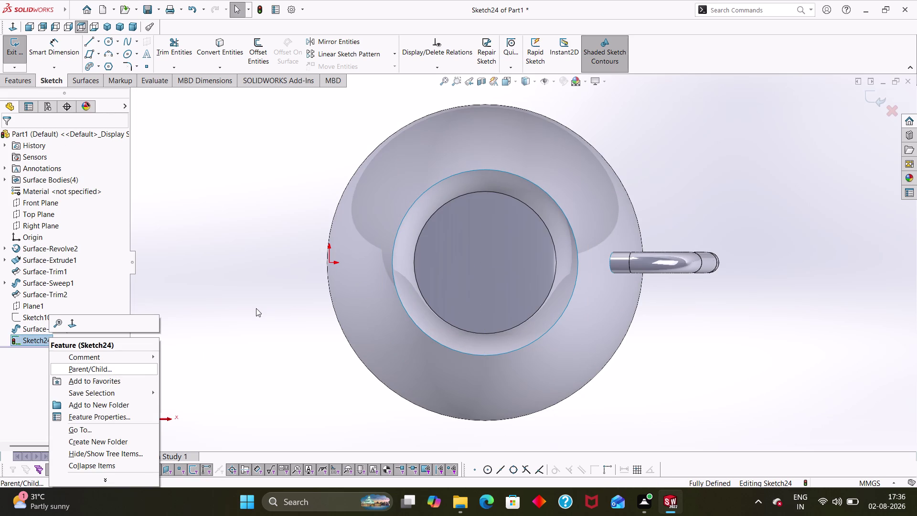
click(256, 308)
click(225, 41)
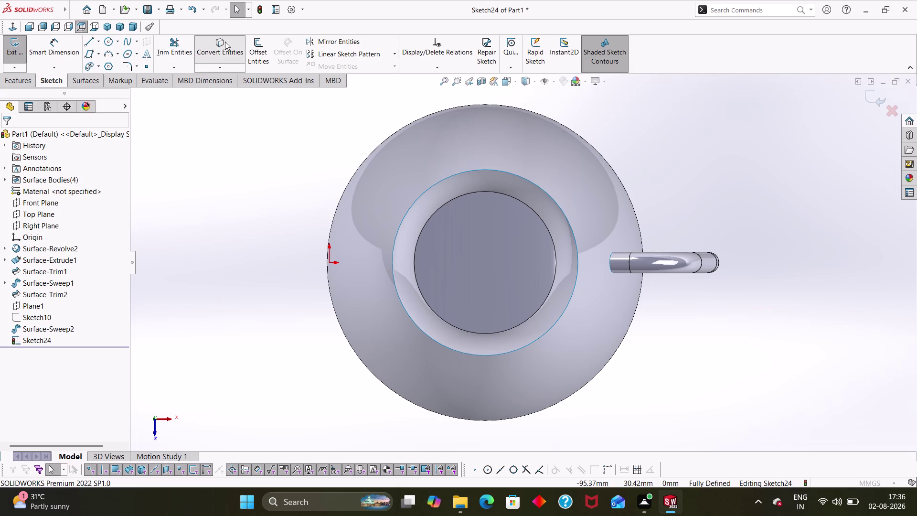
Convert the rim silhouette and inner opening edges into Sketch24 and confirm.
click(417, 275)
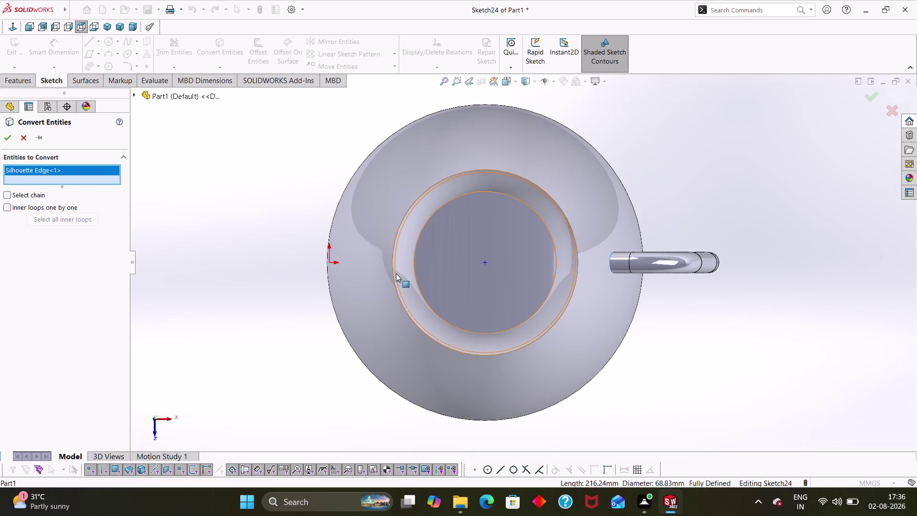
click(393, 274)
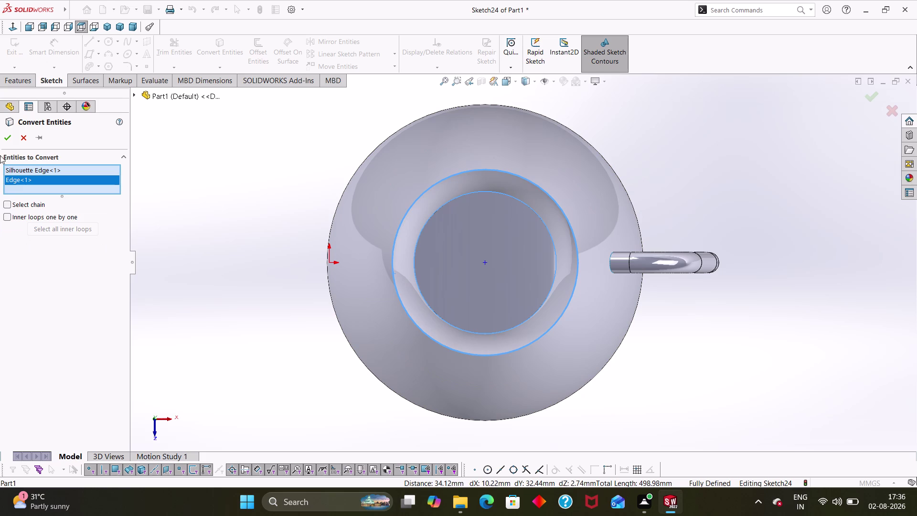
click(4, 138)
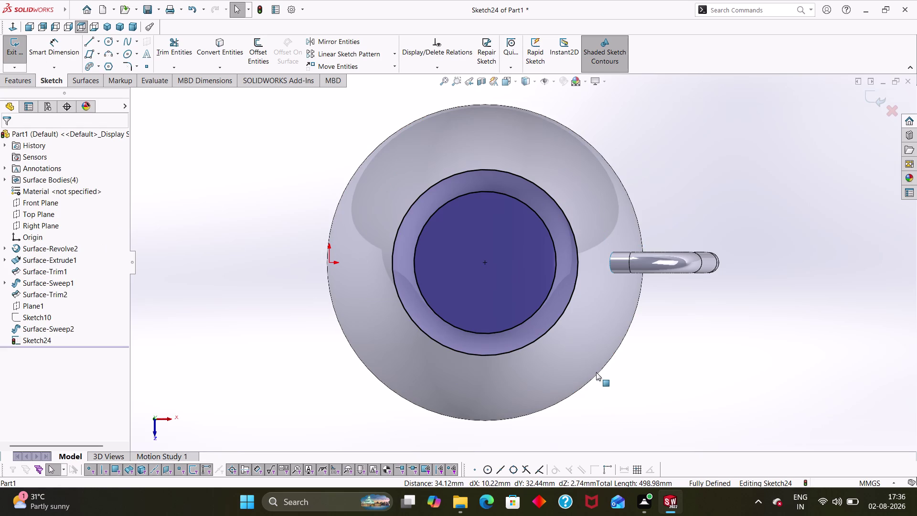
scroll(up, 3)
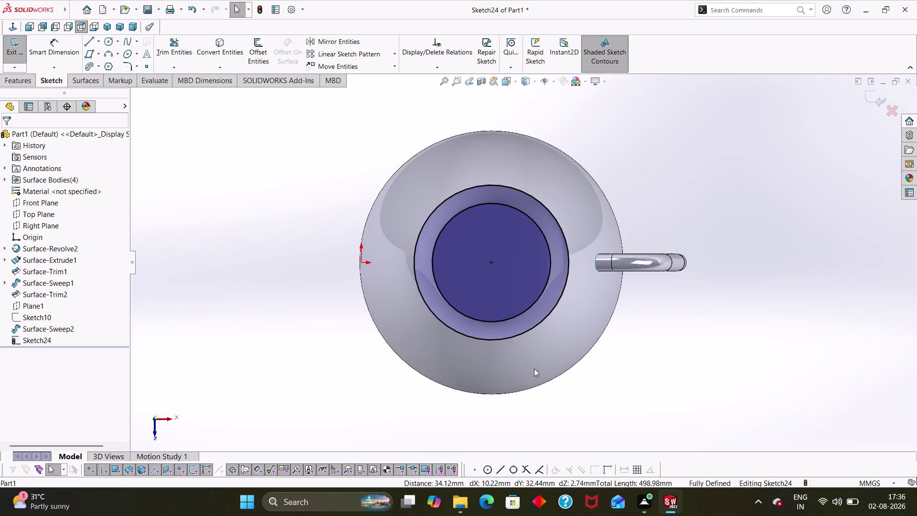
right_drag(202, 202, 116, 211)
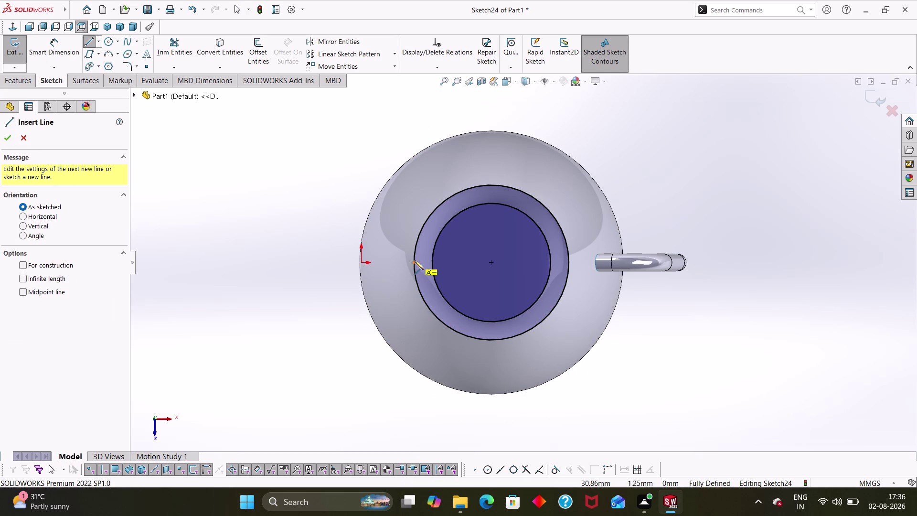
Draw a line across the rim circle, set it to 90 mm and make it construction.
click(413, 263)
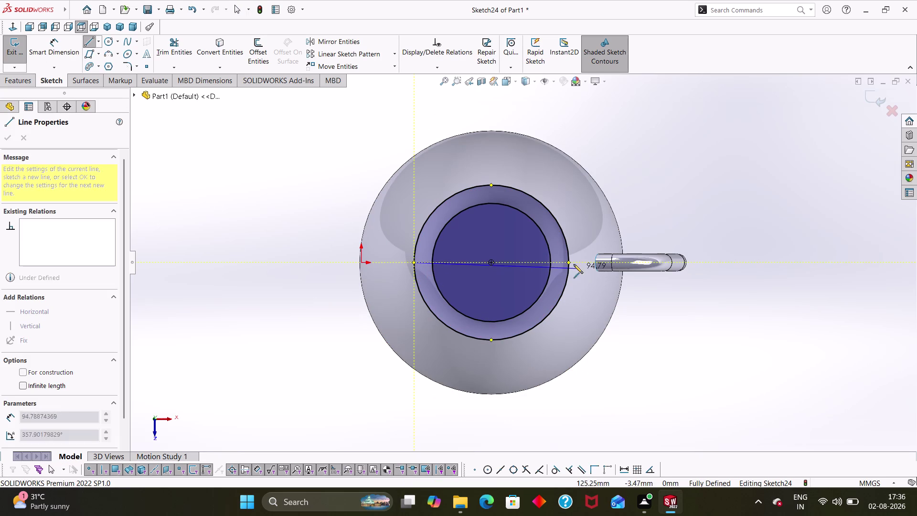
click(569, 260)
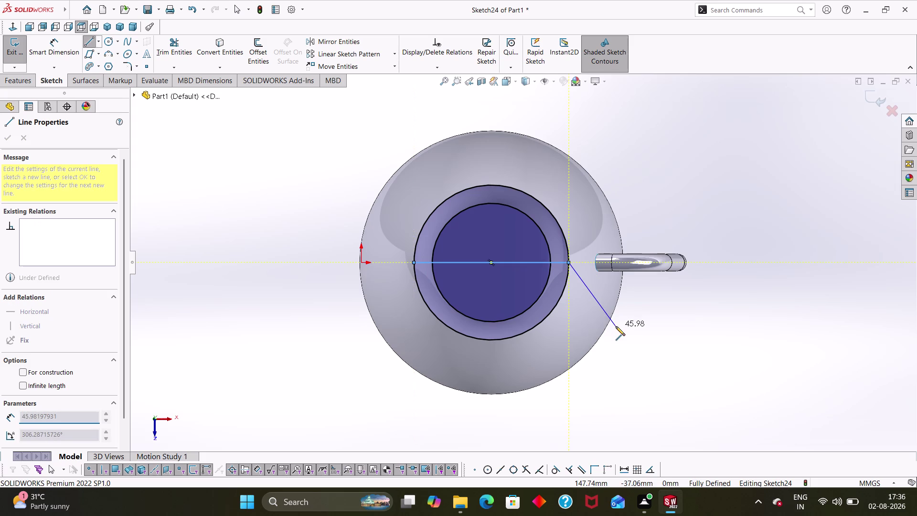
key(Escape)
key(Escape)
click(535, 260)
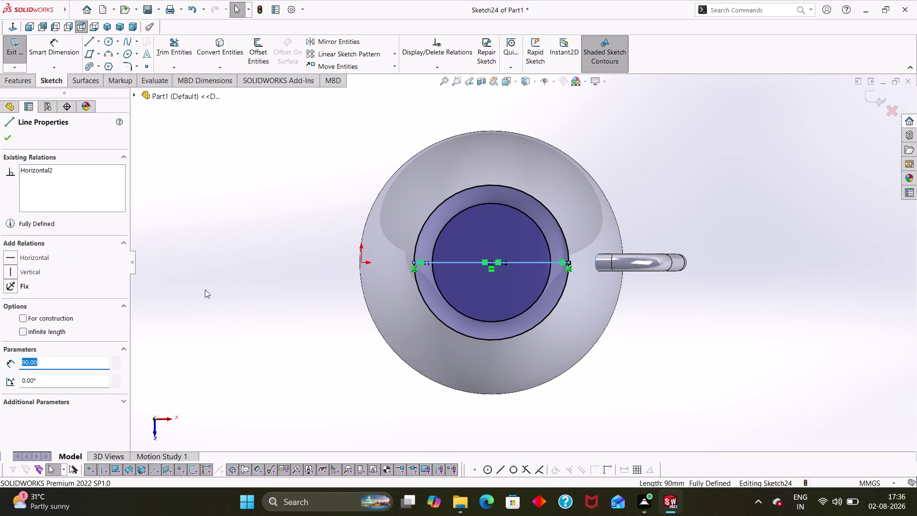
click(21, 315)
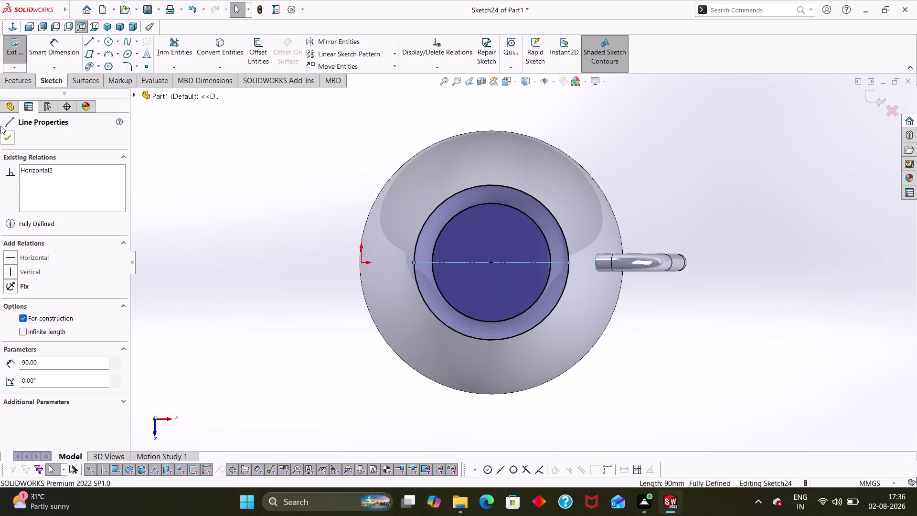
click(1, 140)
click(629, 356)
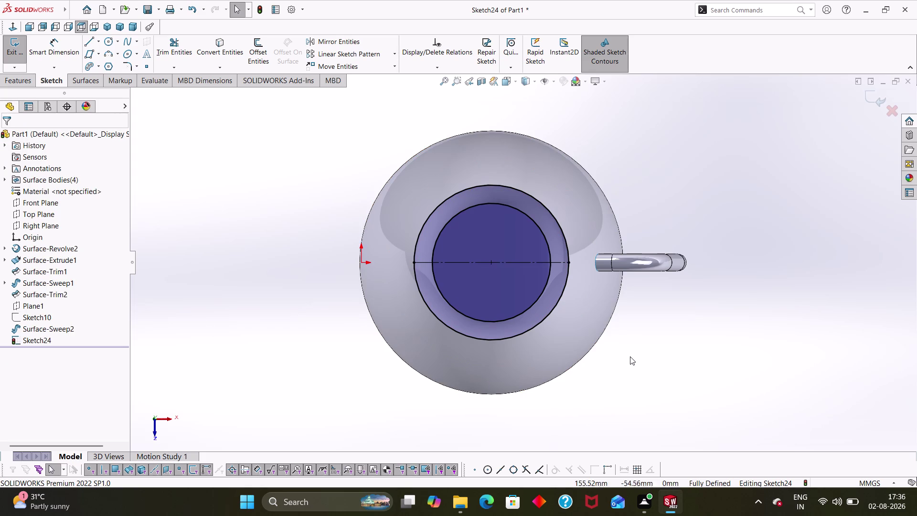
middle_drag(632, 354, 627, 349)
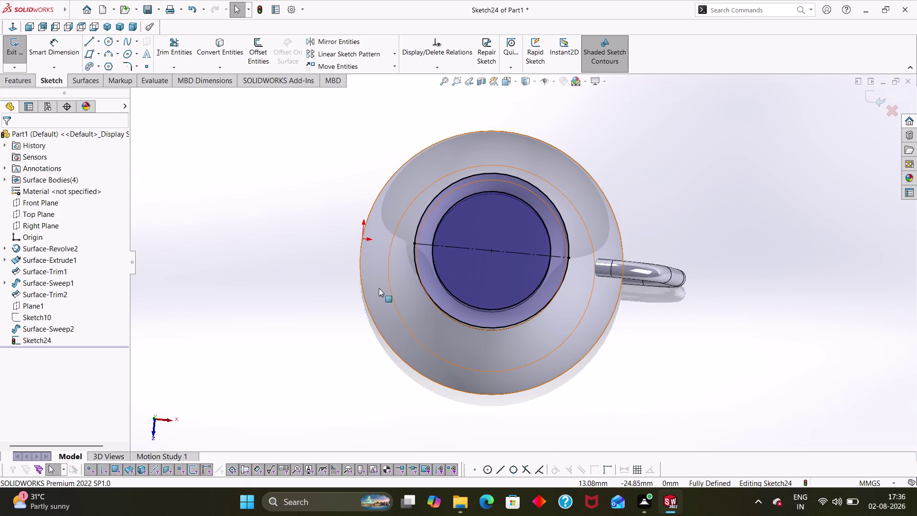
Orbit to see the rim, then draw a short line outward from the construction line's rim end.
right_drag(346, 329, 294, 319)
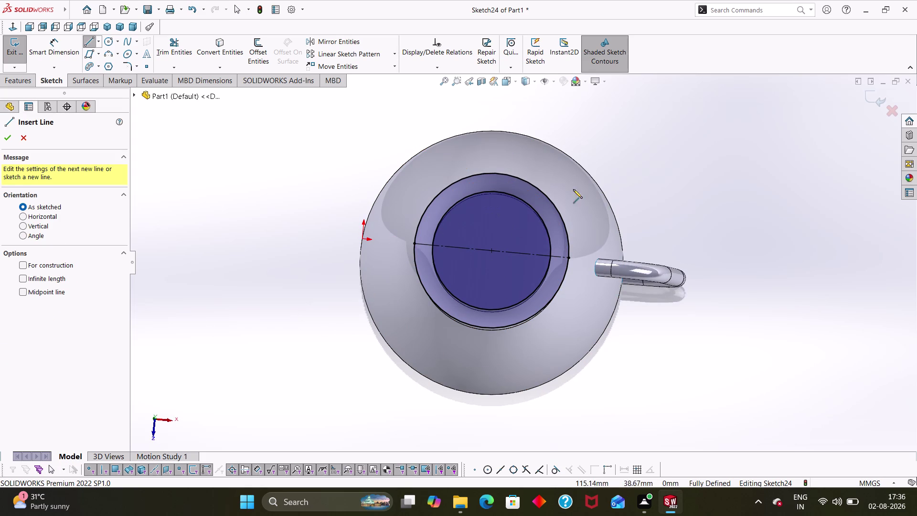
scroll(down, 3)
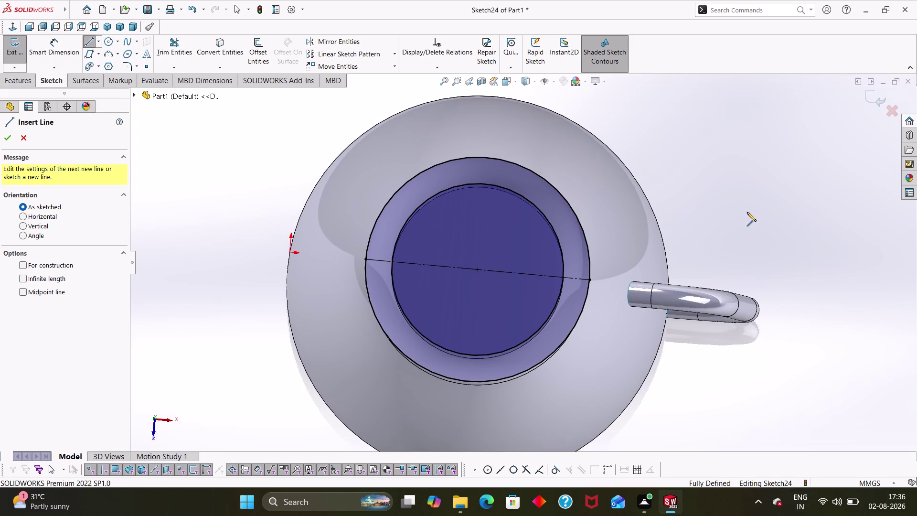
middle_drag(752, 213, 698, 175)
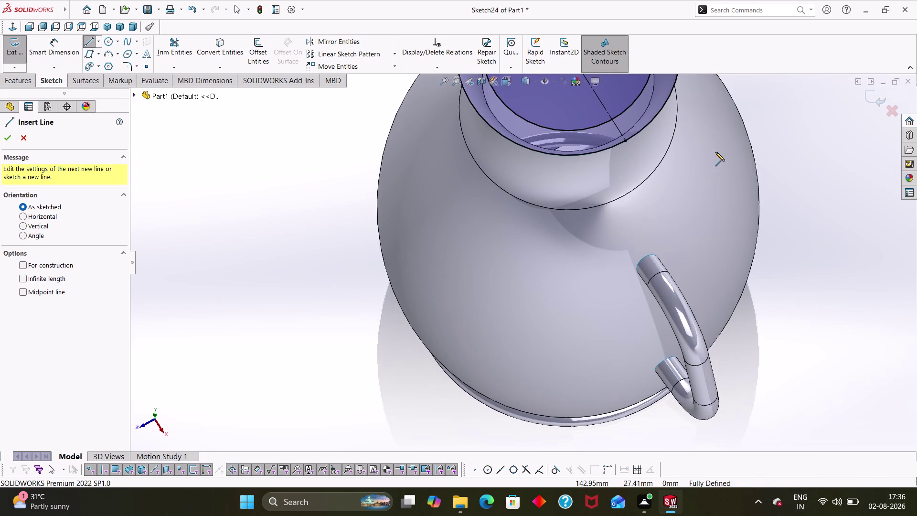
scroll(up, 3)
middle_drag(715, 152, 696, 347)
scroll(down, 3)
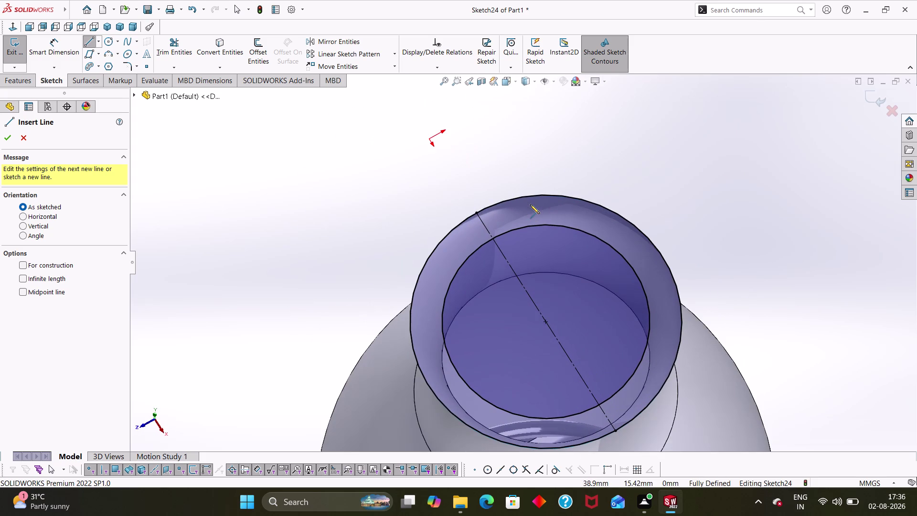
scroll(down, 3)
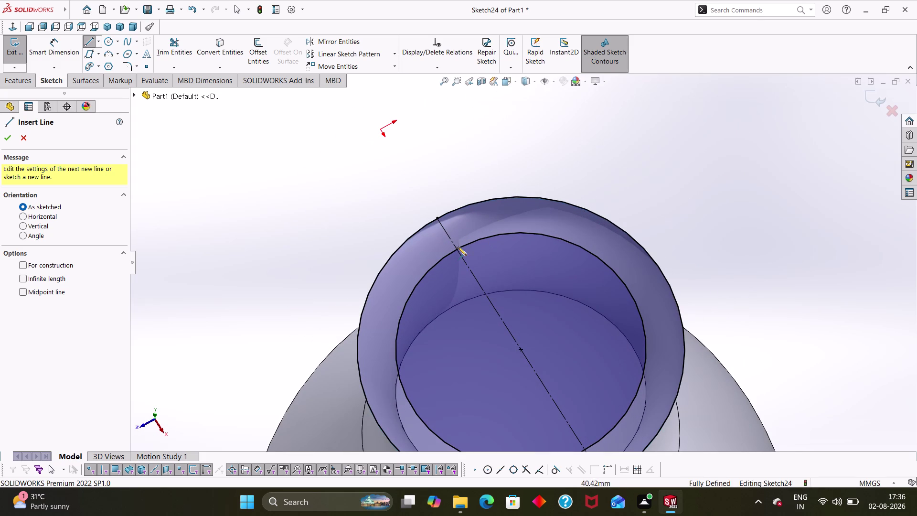
click(458, 246)
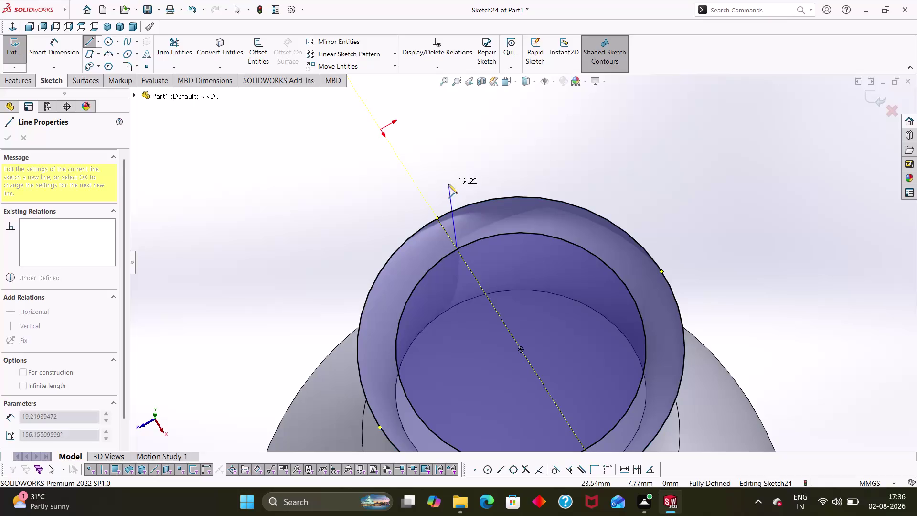
click(444, 180)
key(Escape)
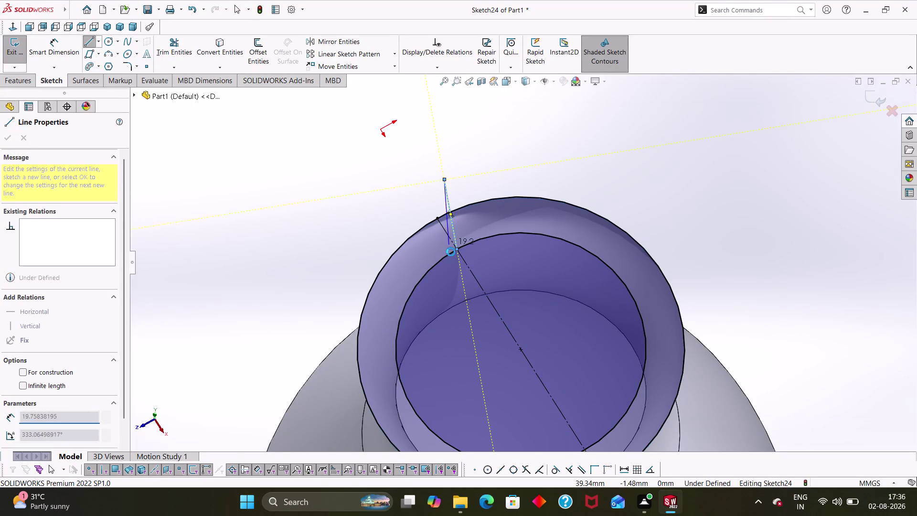
Draw a second line from the same rim point and a short line connecting the two.
right_drag(540, 152, 488, 170)
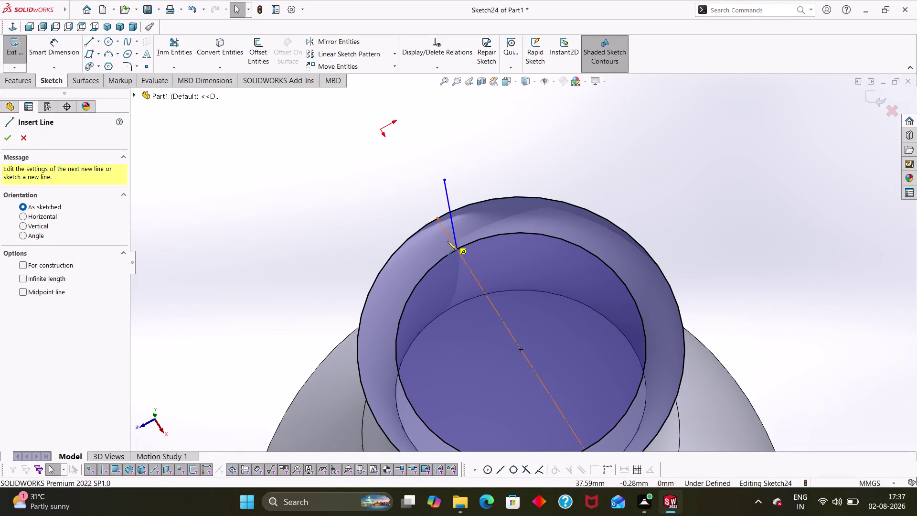
click(457, 250)
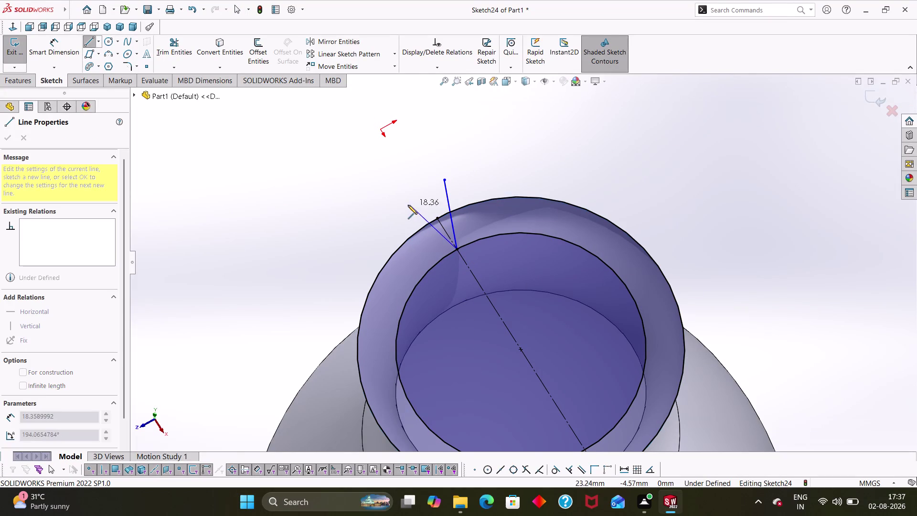
click(401, 201)
key(Escape)
key(Escape)
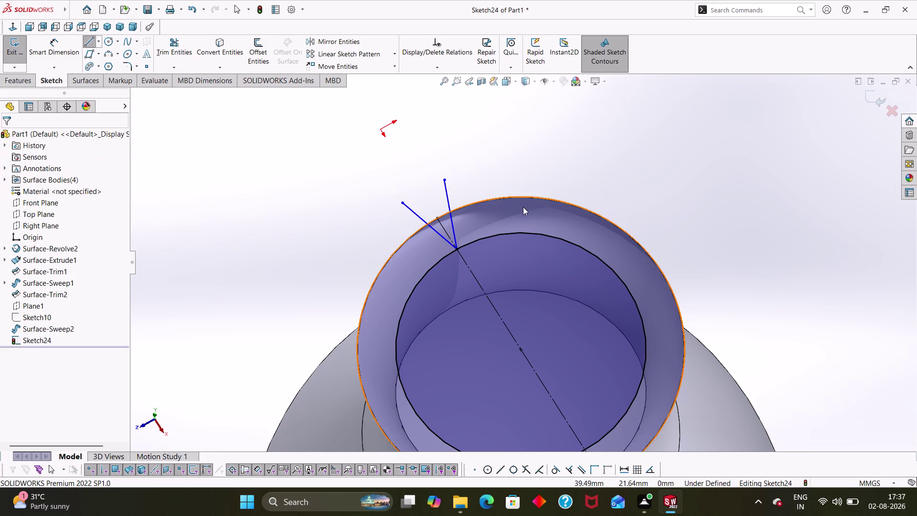
right_drag(523, 182, 517, 141)
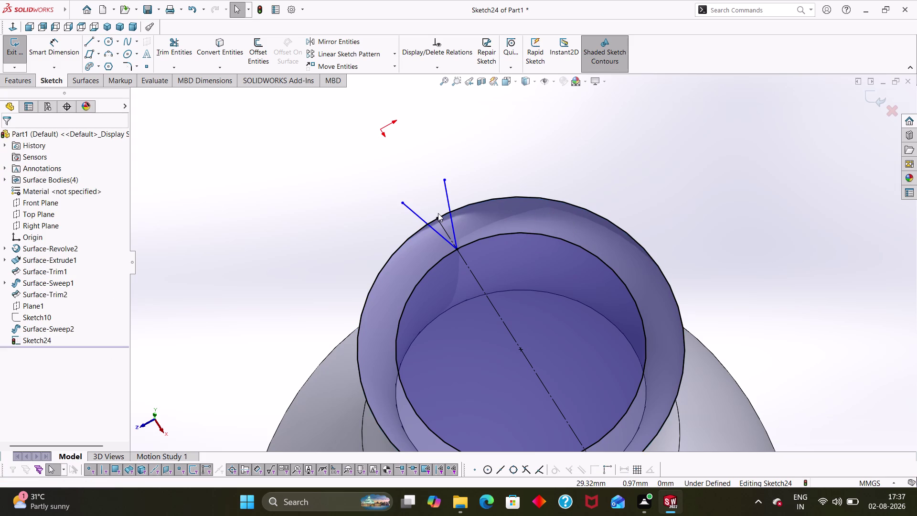
right_drag(518, 163, 453, 186)
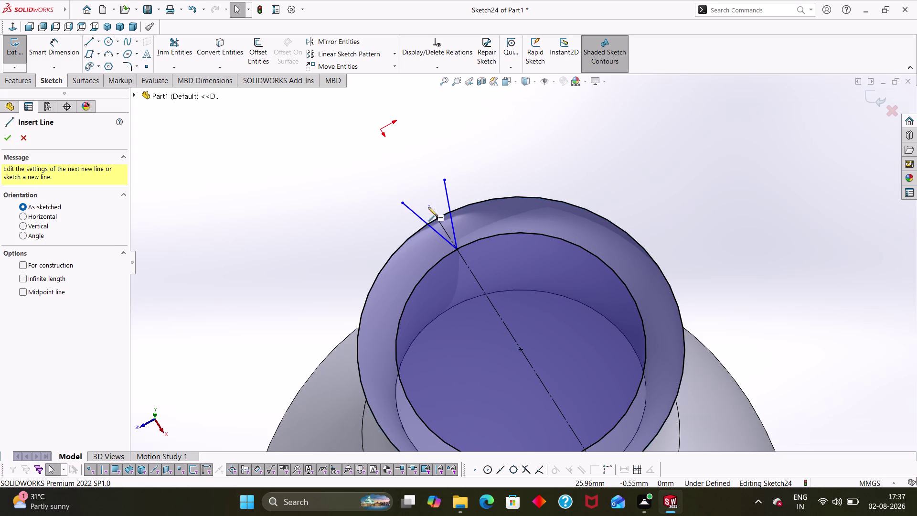
click(437, 218)
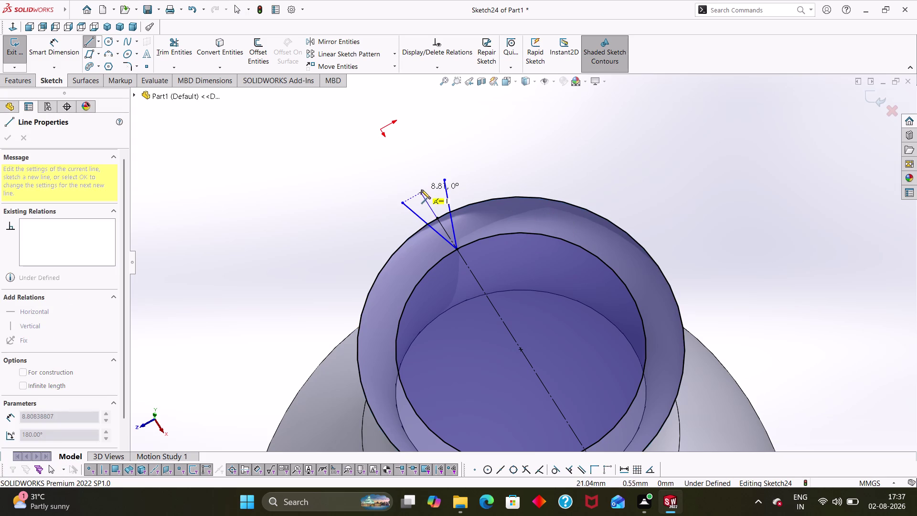
click(421, 192)
key(Escape)
key(Escape)
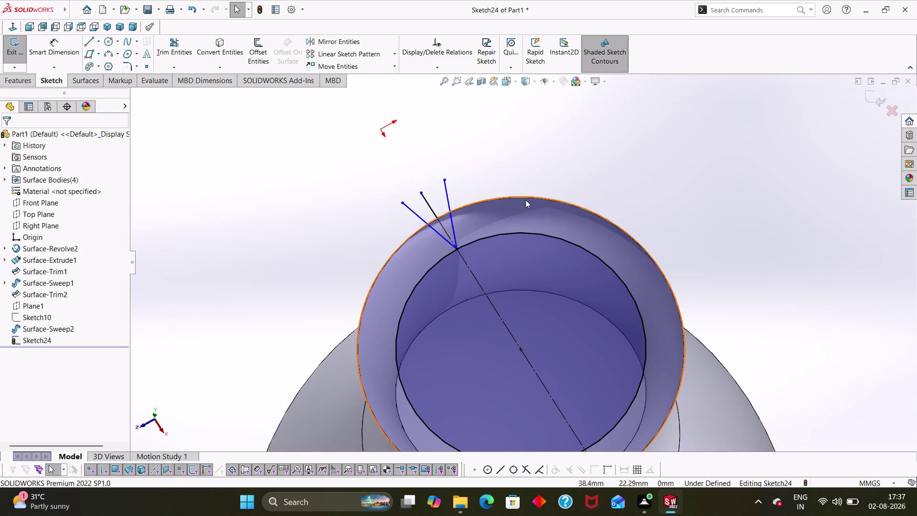
middle_click(711, 328)
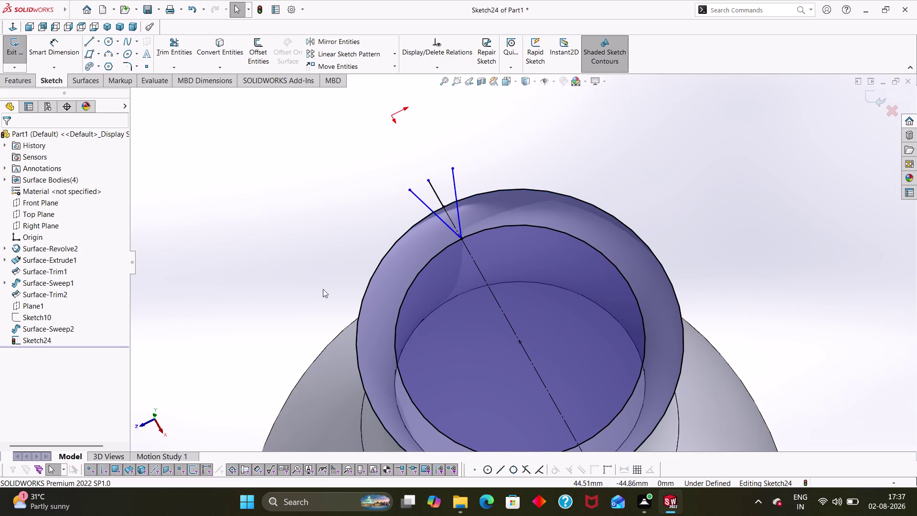
click(127, 65)
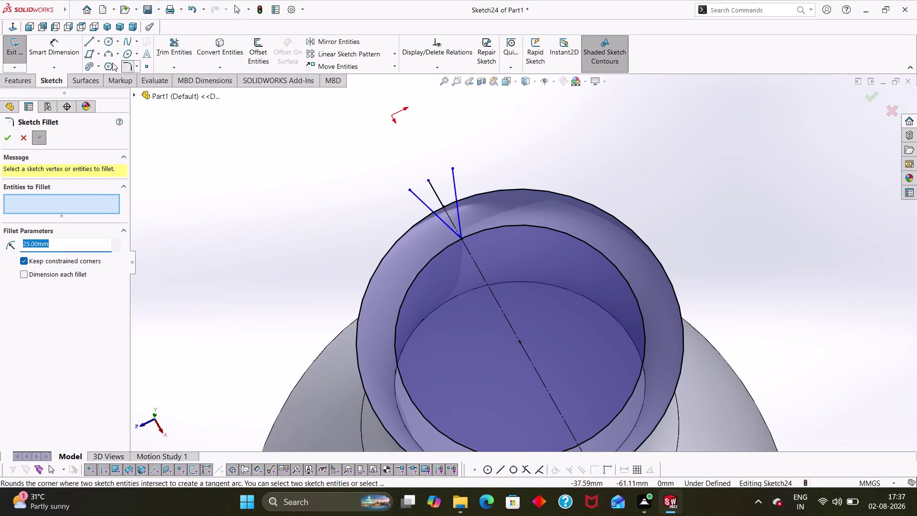
key(Escape)
key(Escape)
Draw a half-circle three-point arc starting at the outer line's tip.
click(106, 54)
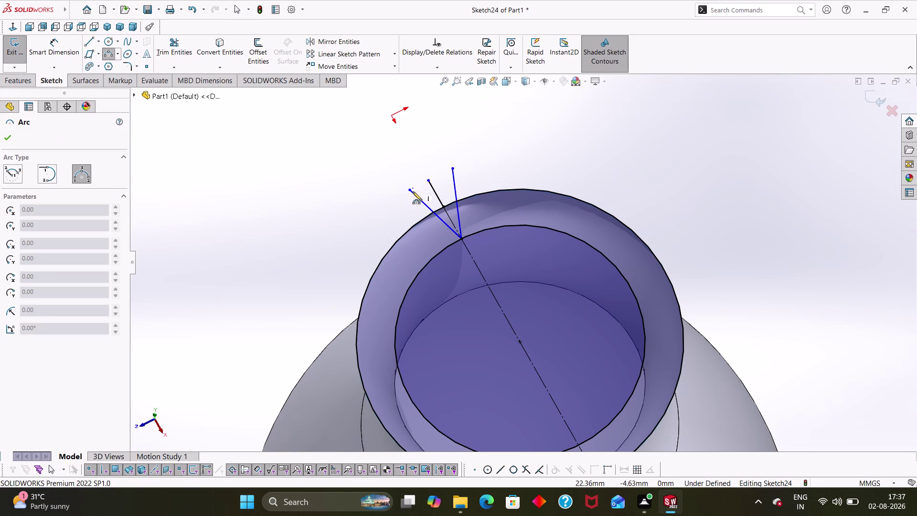
click(409, 188)
click(451, 167)
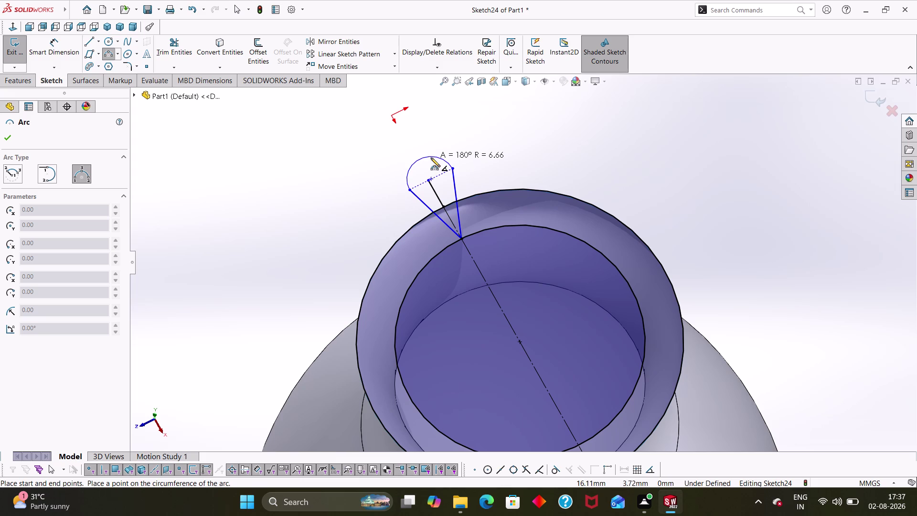
click(431, 158)
key(Escape)
key(Escape)
right_drag(535, 165, 512, 83)
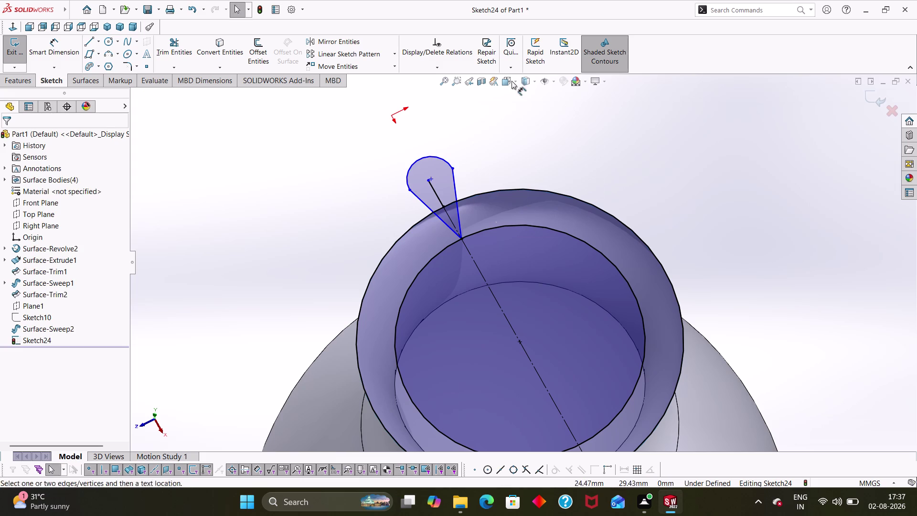
right_drag(512, 83, 512, 81)
Dimension the teardrop arc radius to 10 mm.
click(438, 160)
click(440, 138)
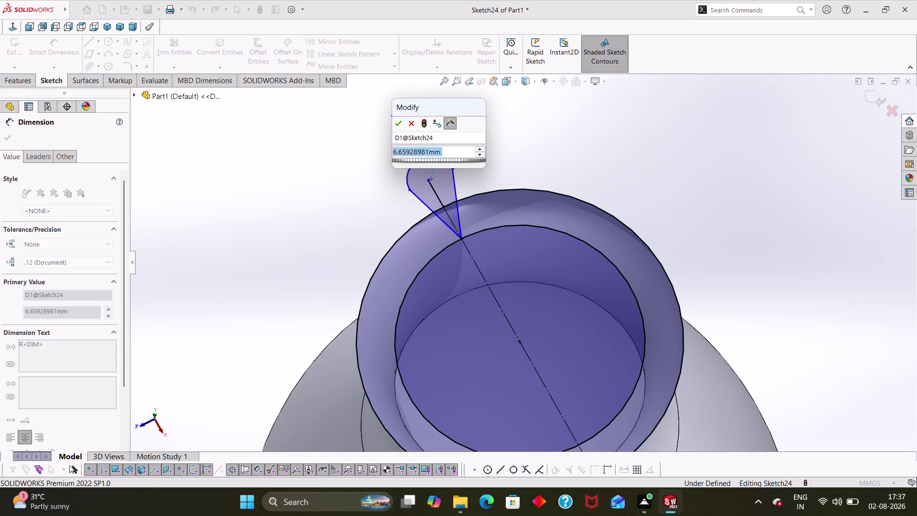
text(10)
key(Return)
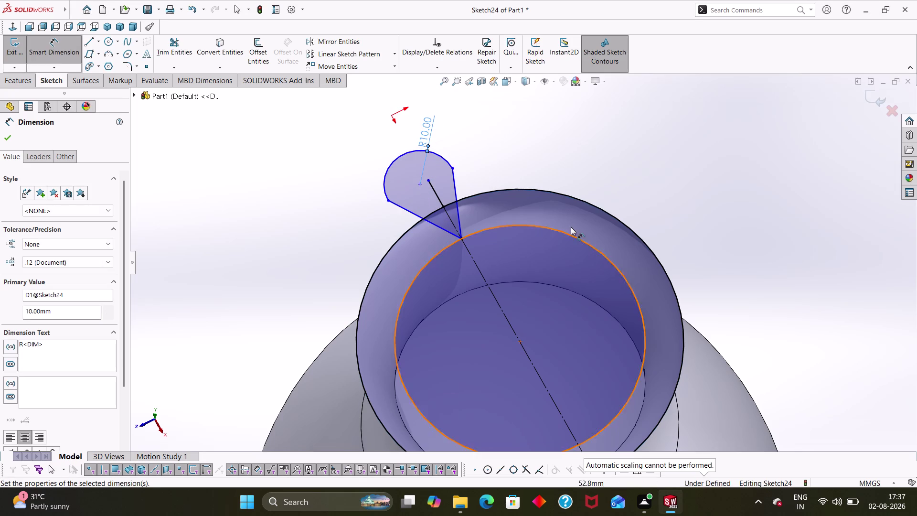
click(632, 139)
key(Escape)
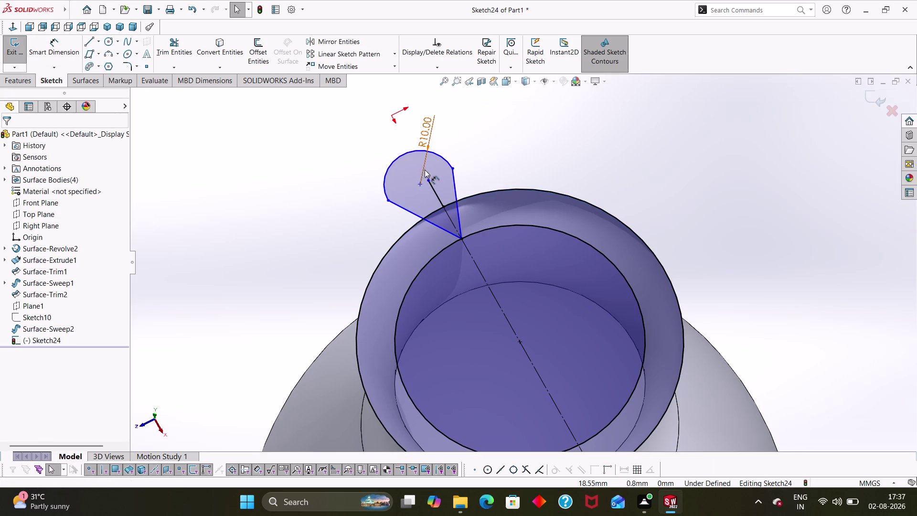
Make the arc's centre point coincident with the centre line's end point.
click(421, 181)
click(430, 180)
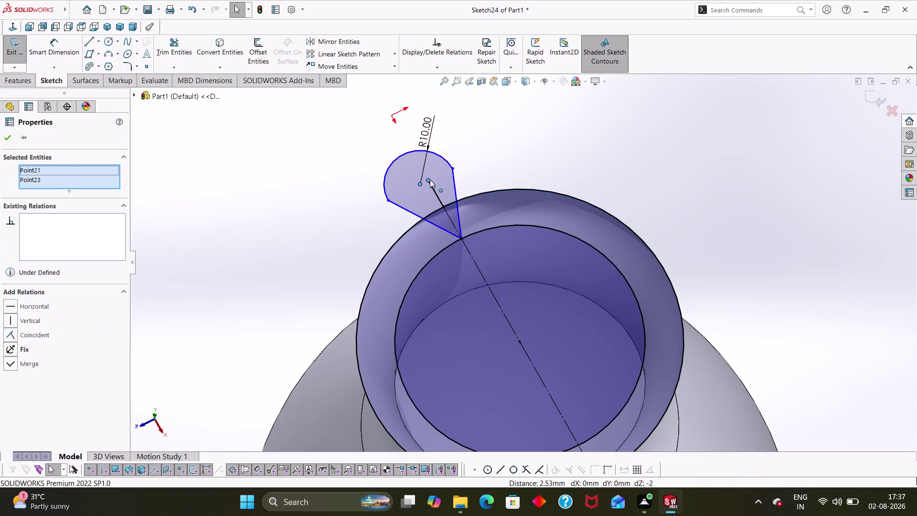
click(8, 335)
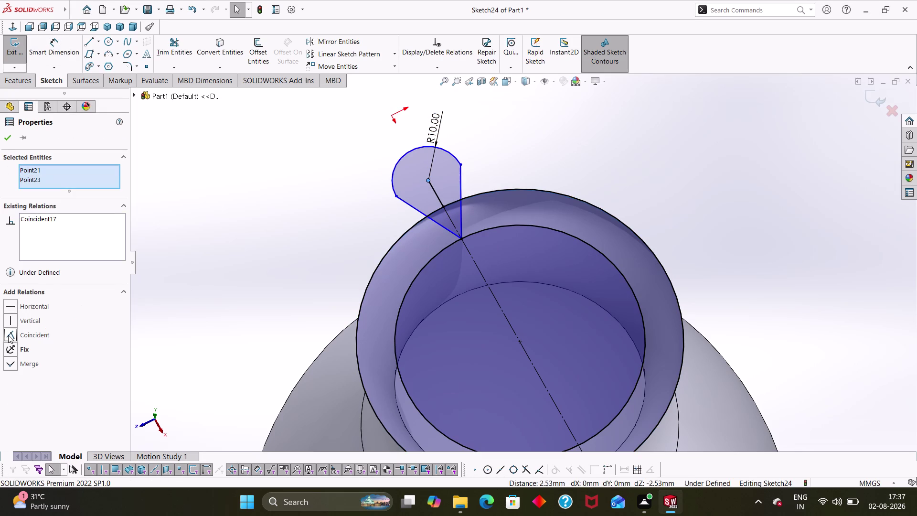
click(6, 131)
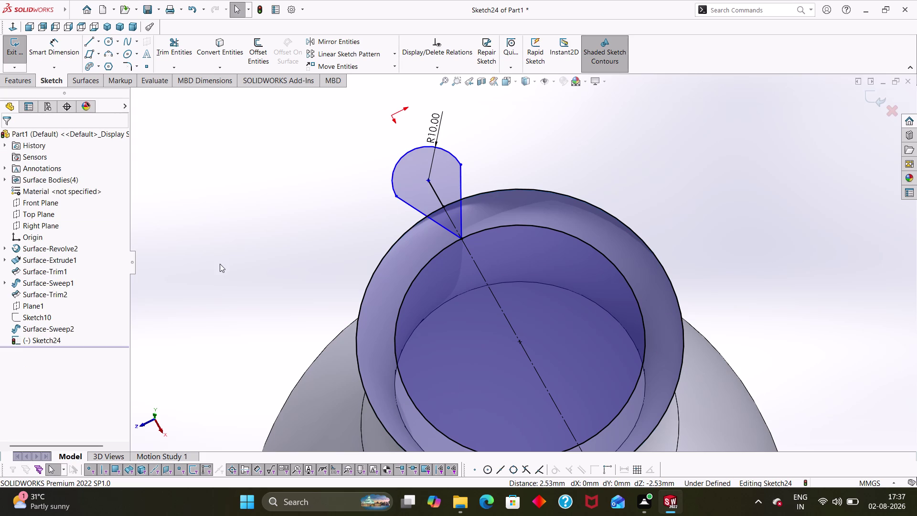
click(220, 264)
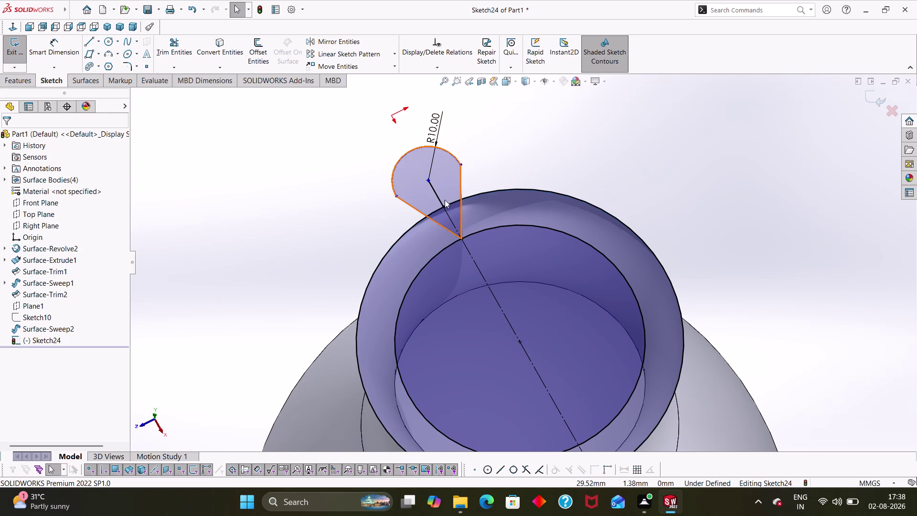
Orbit to view the spout edge-on and try dimensioning its centre line.
middle_drag(697, 303, 736, 253)
right_drag(492, 252, 491, 187)
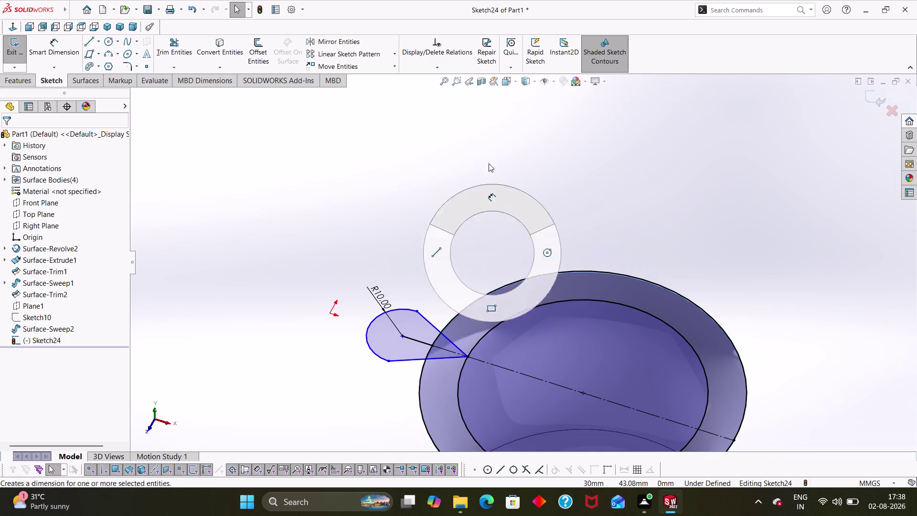
right_drag(491, 187, 483, 144)
click(424, 342)
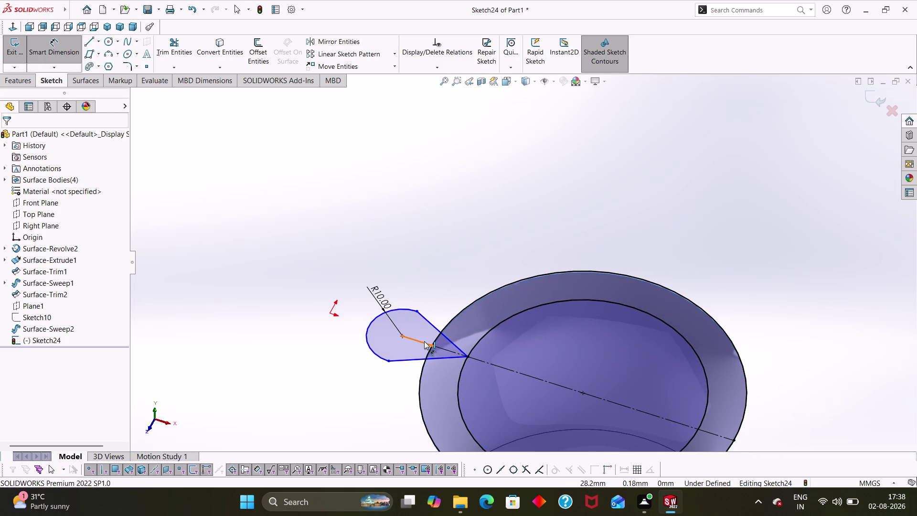
key(Escape)
key(Escape)
key(Escape)
right_drag(450, 284, 451, 147)
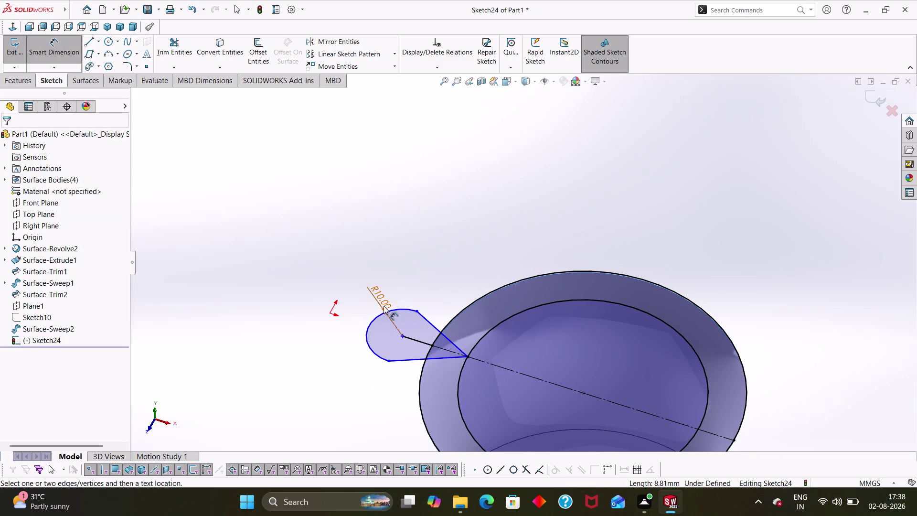
Dimension the teardrop arc to the rim point at 19.5 mm.
click(368, 322)
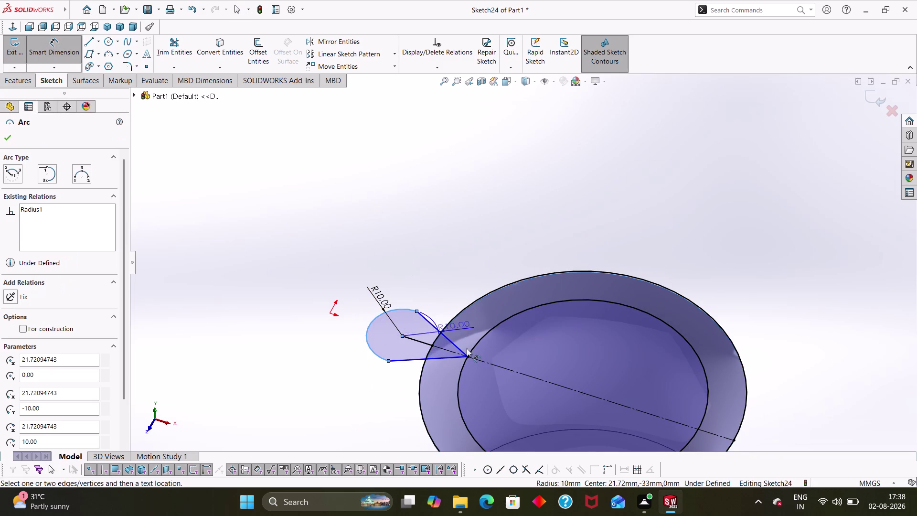
click(468, 357)
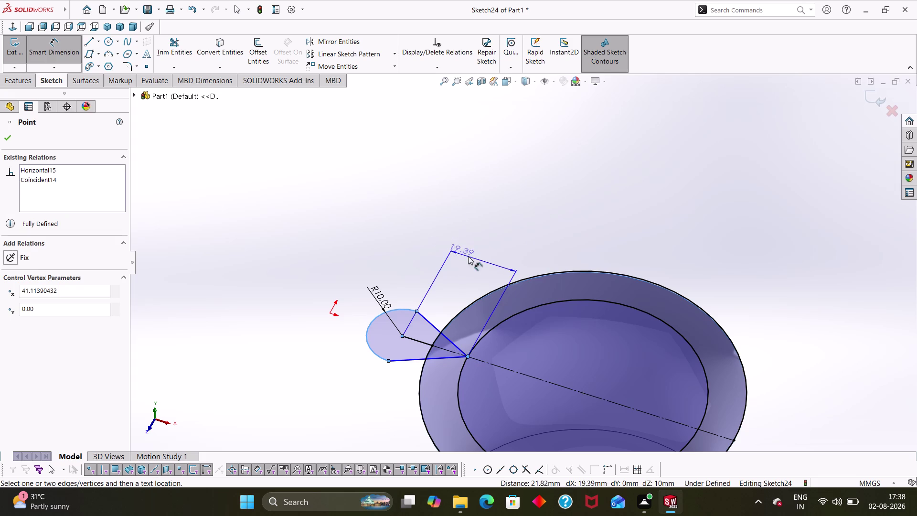
click(481, 253)
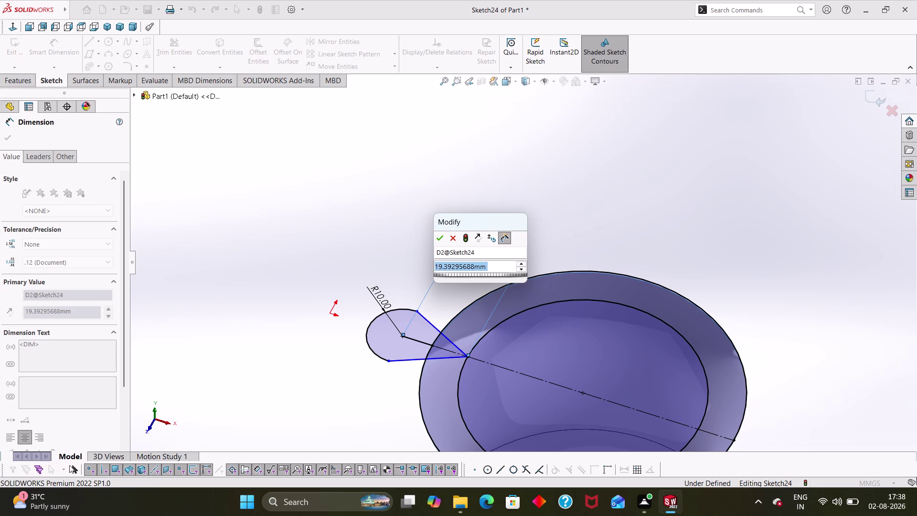
text(19)
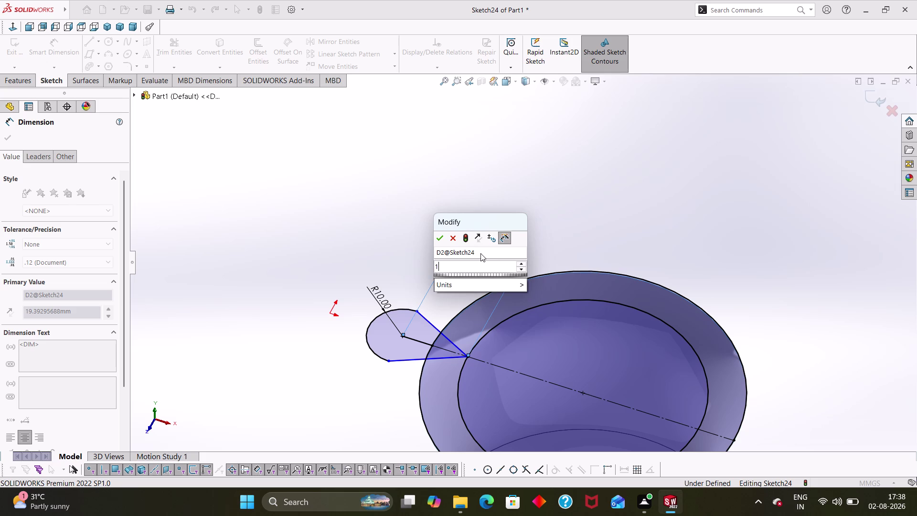
text(.5)
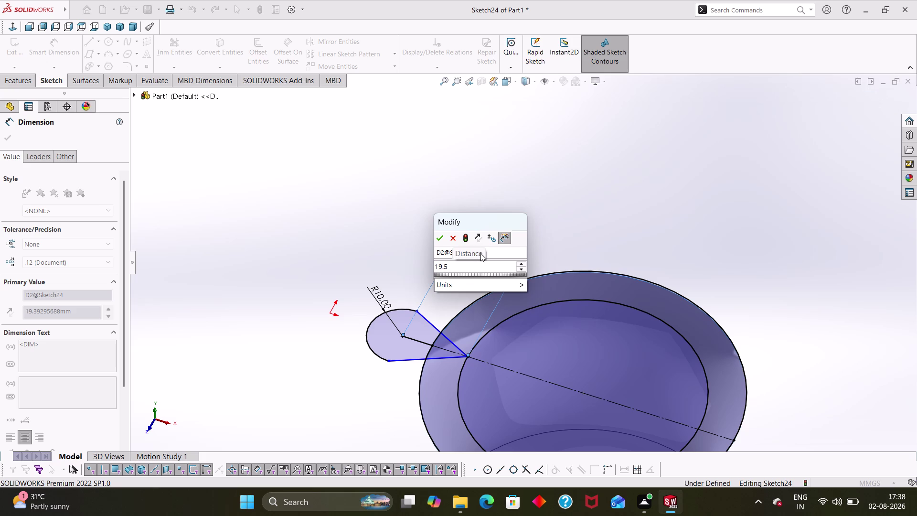
key(Return)
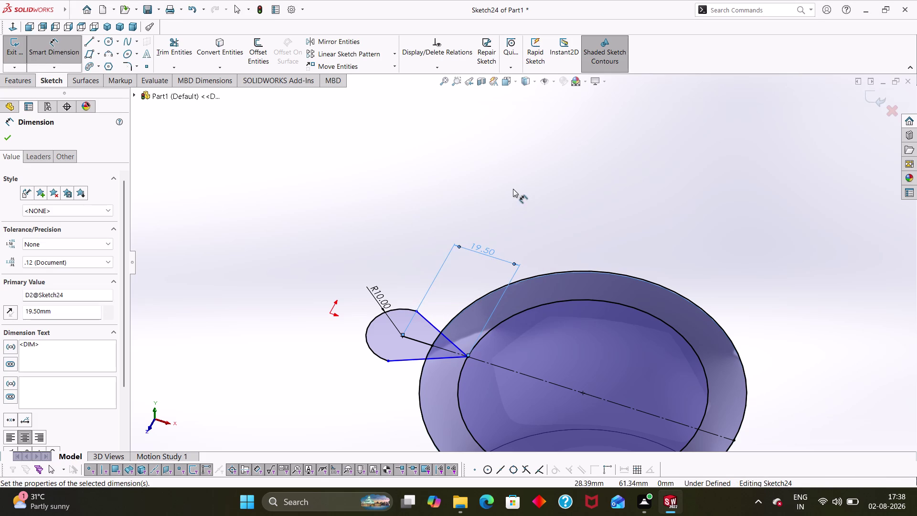
click(512, 188)
right_drag(439, 192, 296, 220)
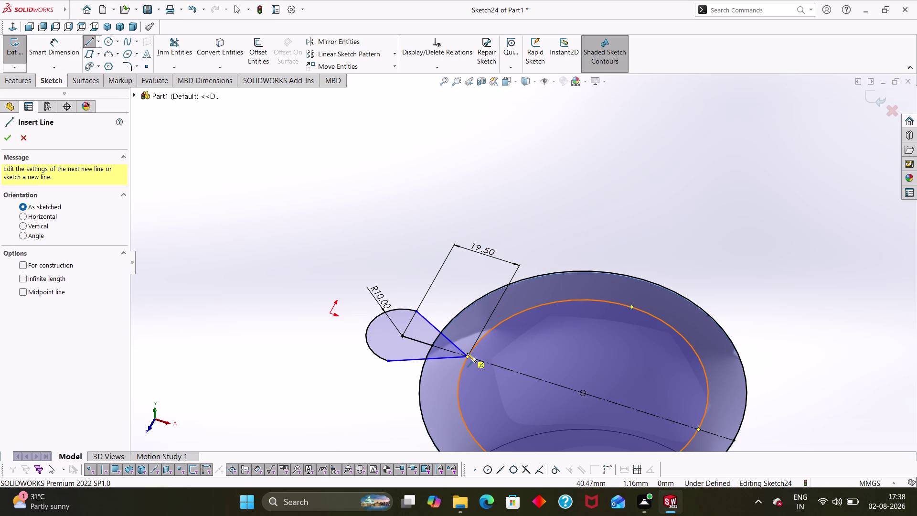
Sketch two lines, each running from the teardrop arc to the outer rim circle.
click(370, 325)
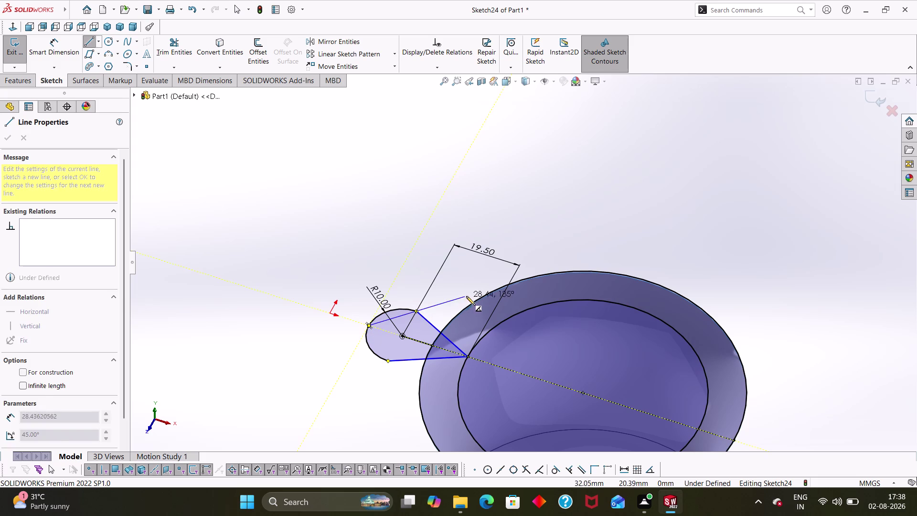
click(501, 288)
key(Escape)
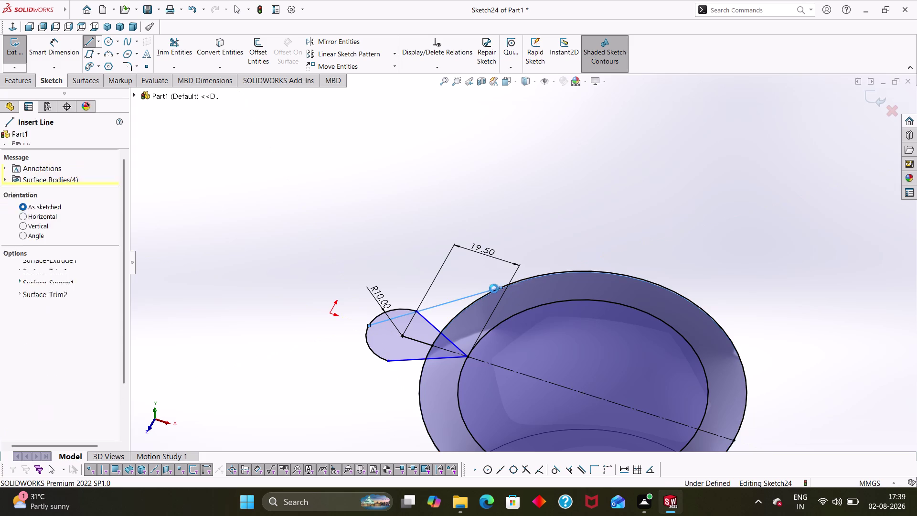
right_drag(391, 389, 337, 396)
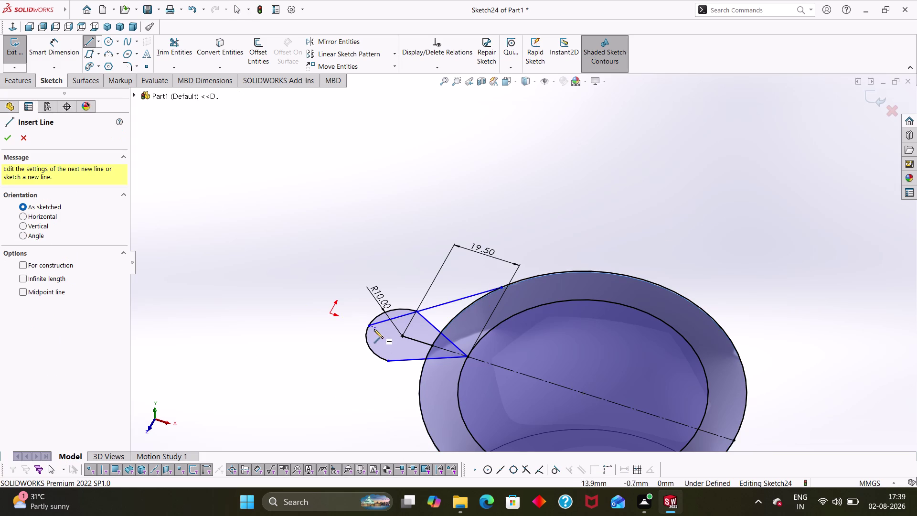
click(370, 327)
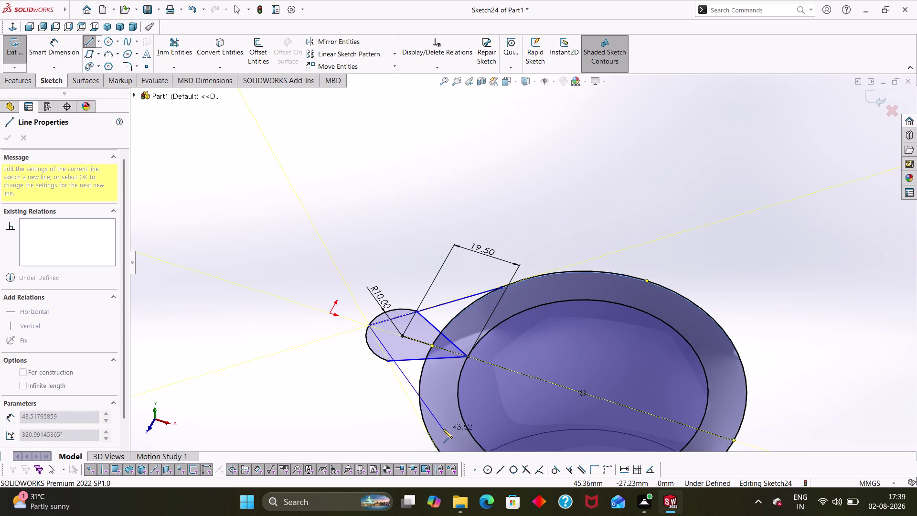
scroll(up, 3)
scroll(up, 3)
click(462, 393)
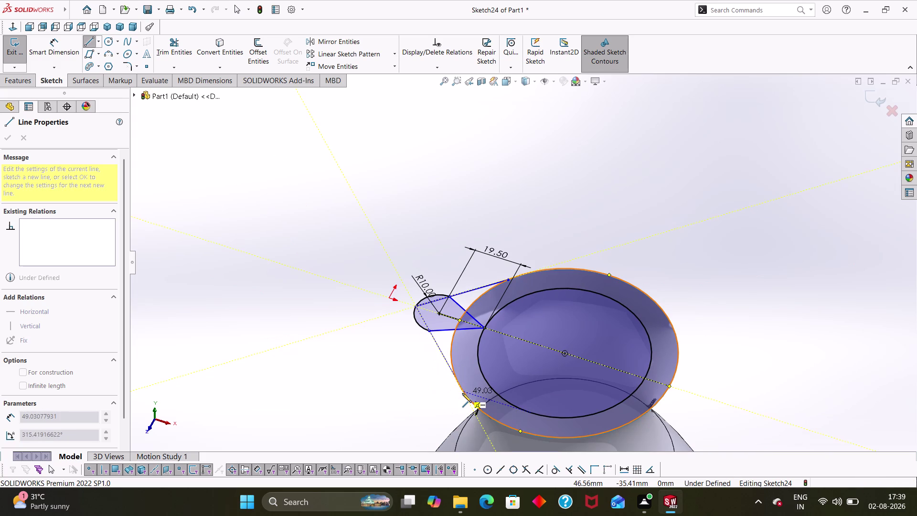
key(Escape)
key(Escape)
key(Escape)
scroll(down, 3)
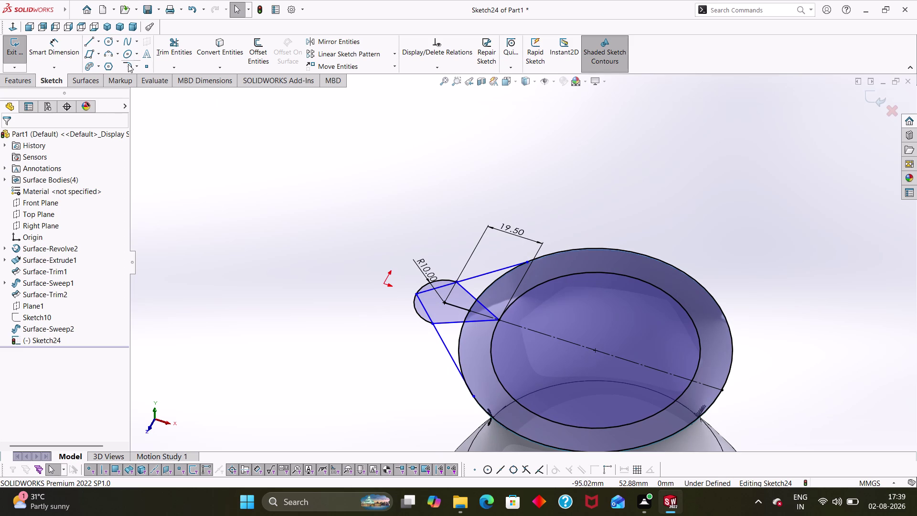
Trim away both pieces of the teardrop arc, accepting the relation-deletion warning.
click(165, 56)
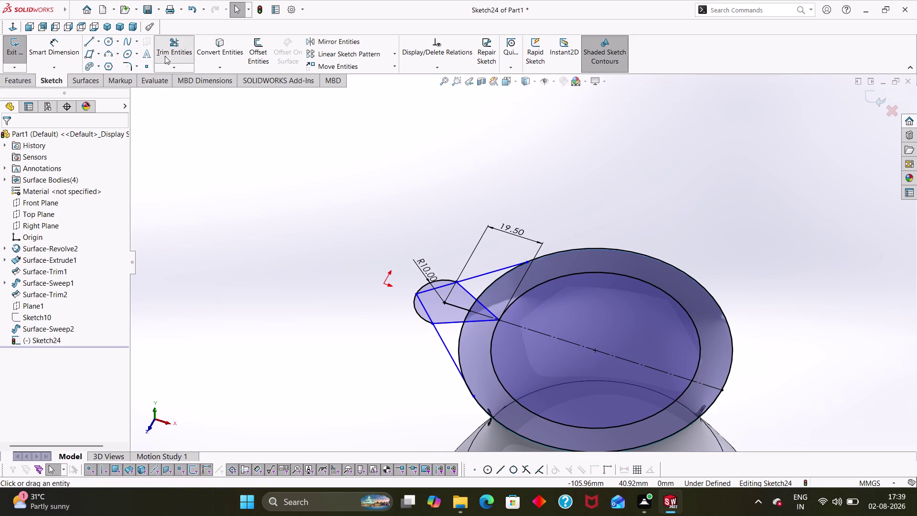
click(427, 321)
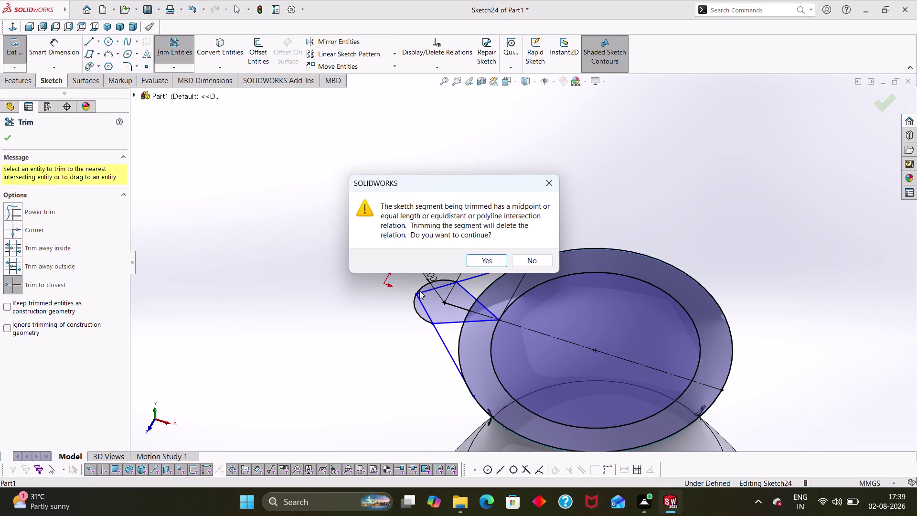
click(482, 257)
click(426, 284)
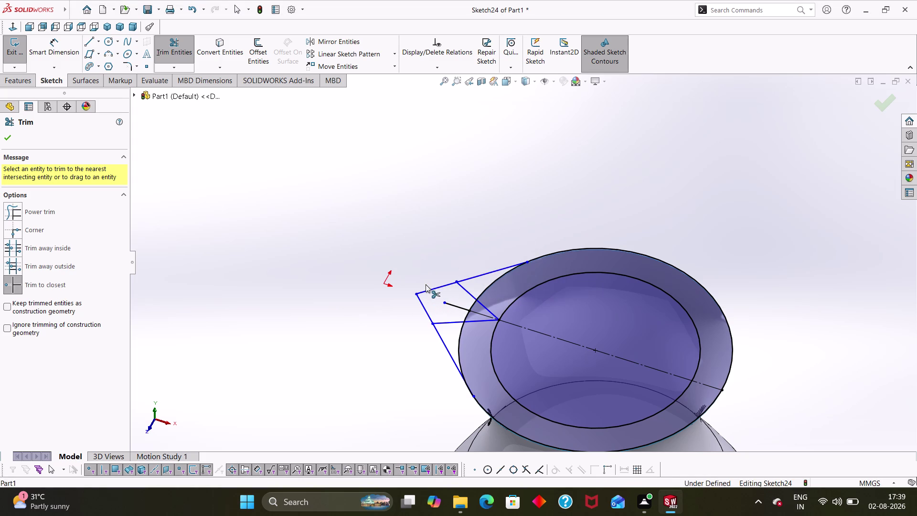
key(Escape)
key(Escape)
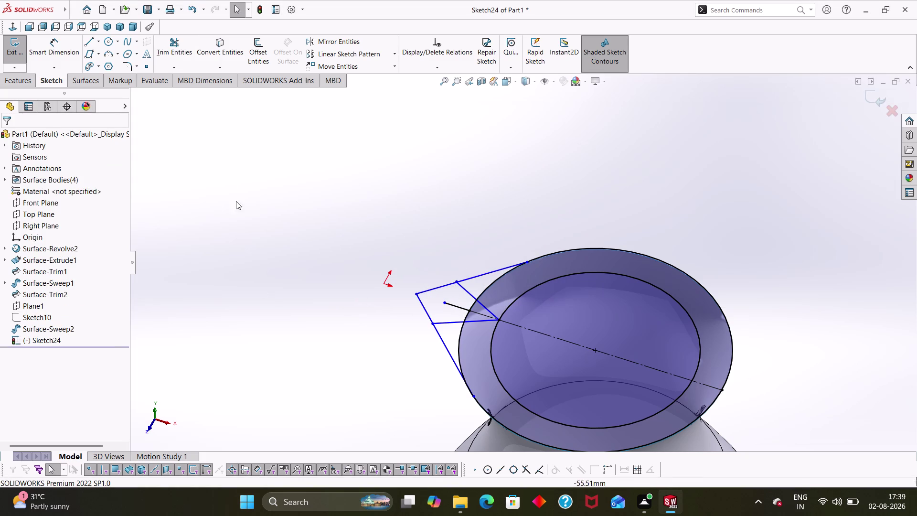
Drag entities of the pointed spout sketch and adjust the view.
drag(445, 304, 426, 295)
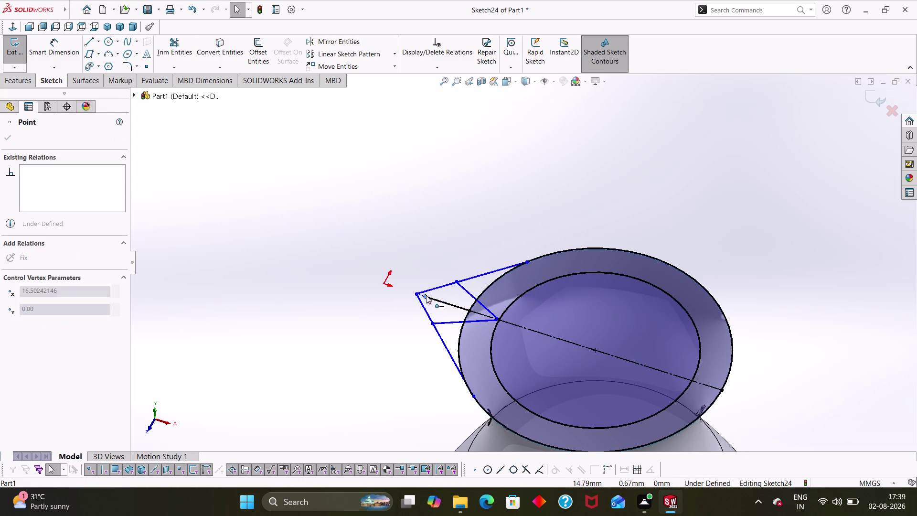
drag(426, 295, 416, 293)
click(350, 320)
right_drag(357, 332, 322, 312)
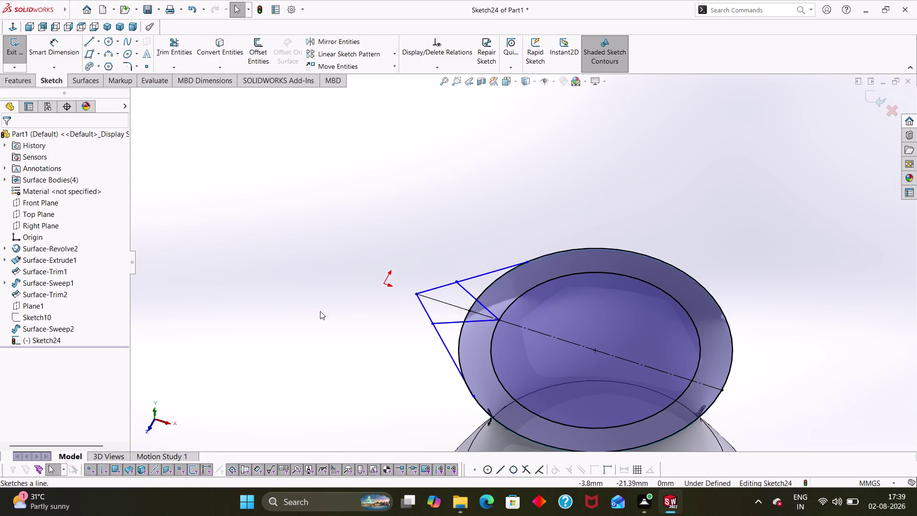
right_drag(323, 312, 293, 307)
key(Escape)
key(Escape)
key(Escape)
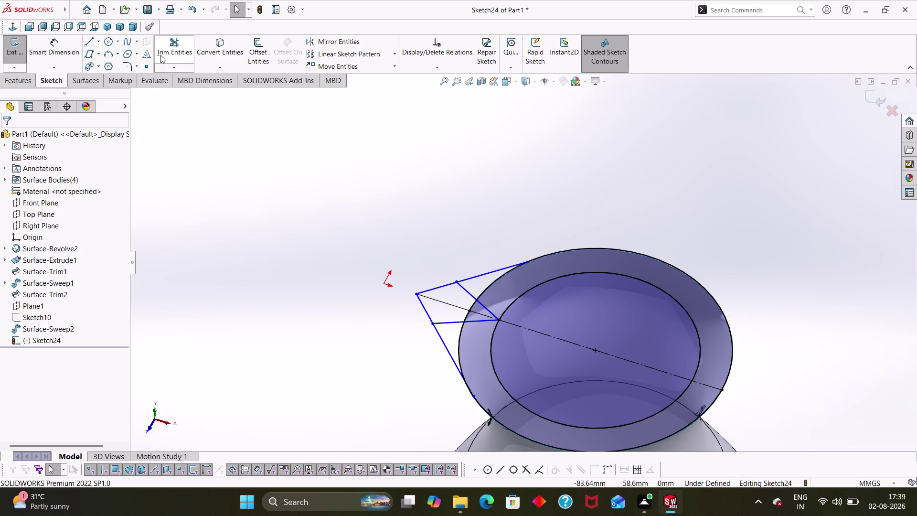
click(125, 68)
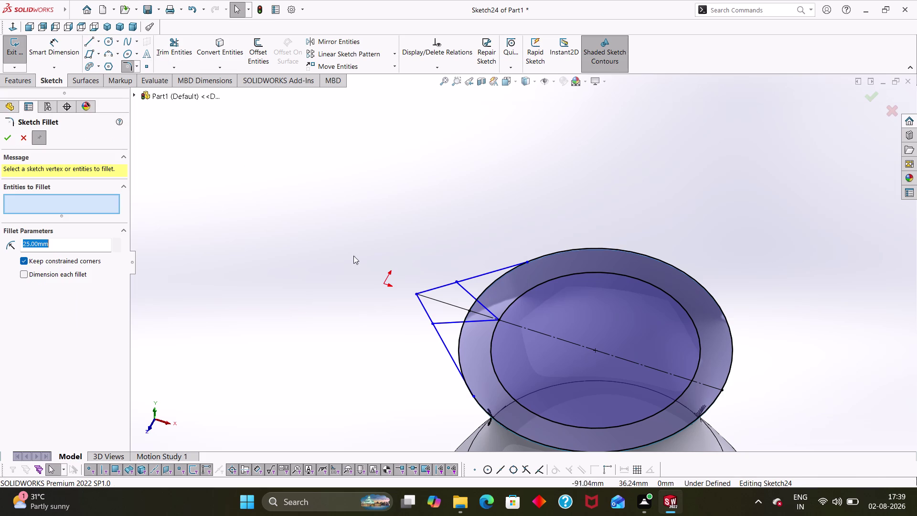
Fillet the spout's pointed tip corner with a 7.5 mm radius.
click(425, 307)
click(433, 290)
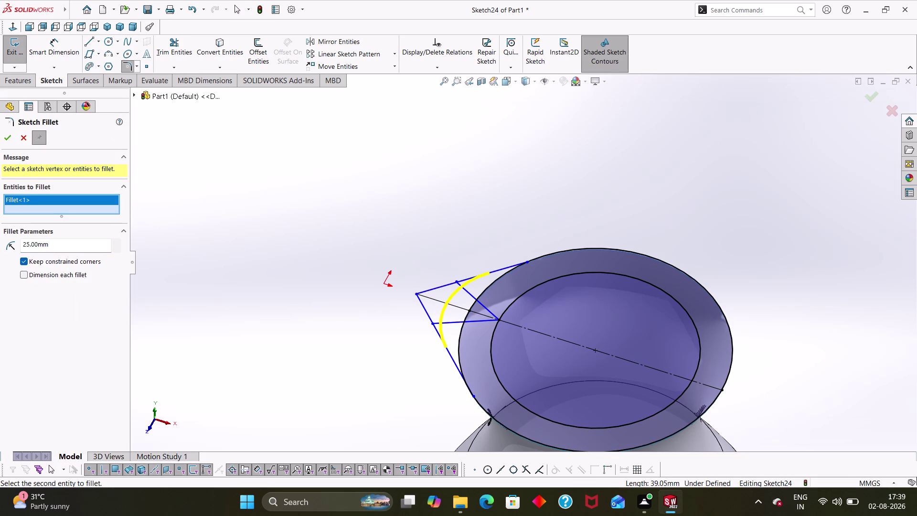
drag(48, 246, 18, 250)
text(7)
text(.5)
key(Return)
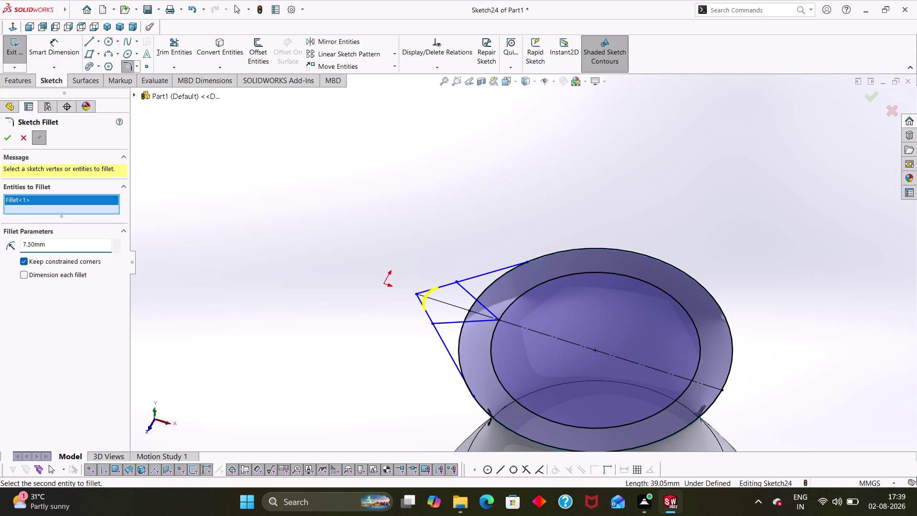
click(8, 133)
middle_drag(425, 423, 425, 419)
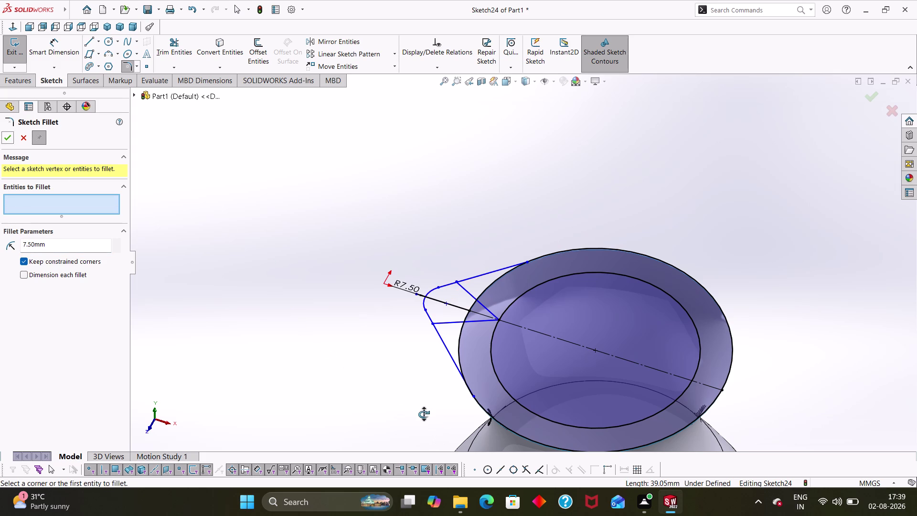
middle_drag(424, 419, 420, 398)
click(398, 370)
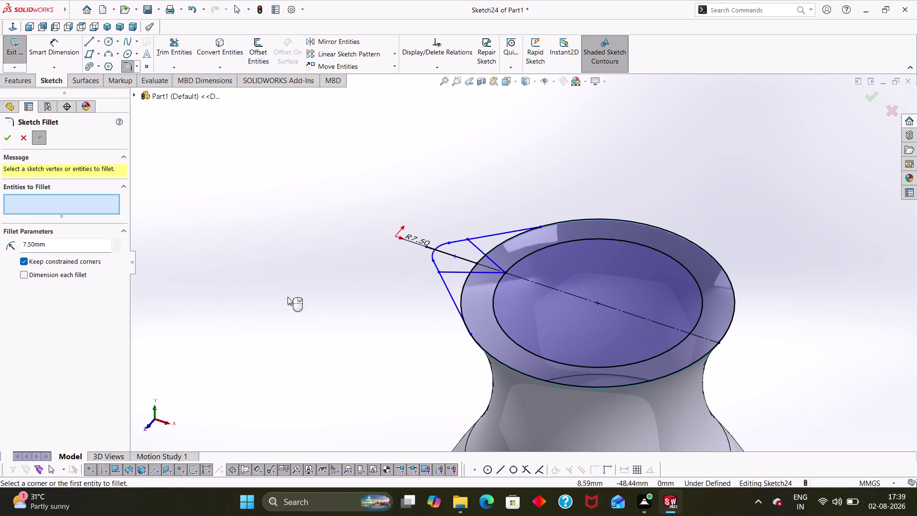
click(9, 141)
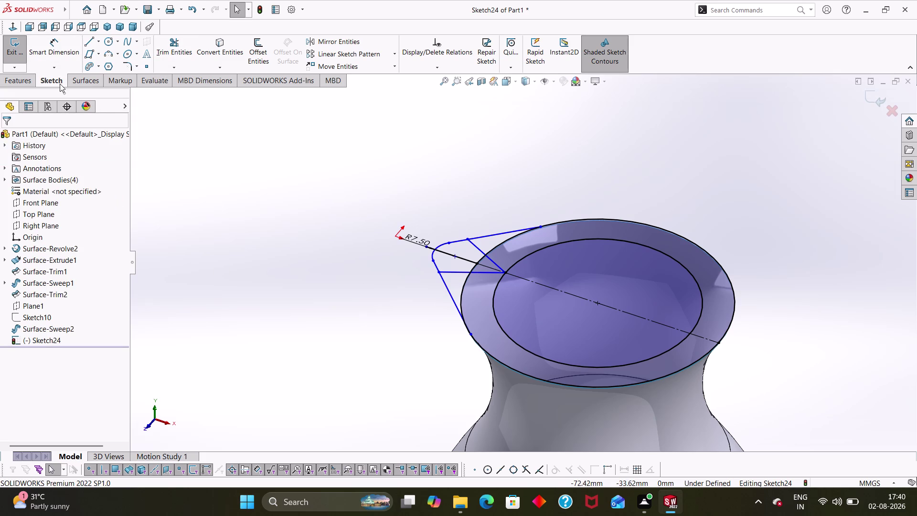
click(84, 78)
Preview a Revolved Surface from the rim sketch, cancel it, and start an Extruded Surface.
click(34, 61)
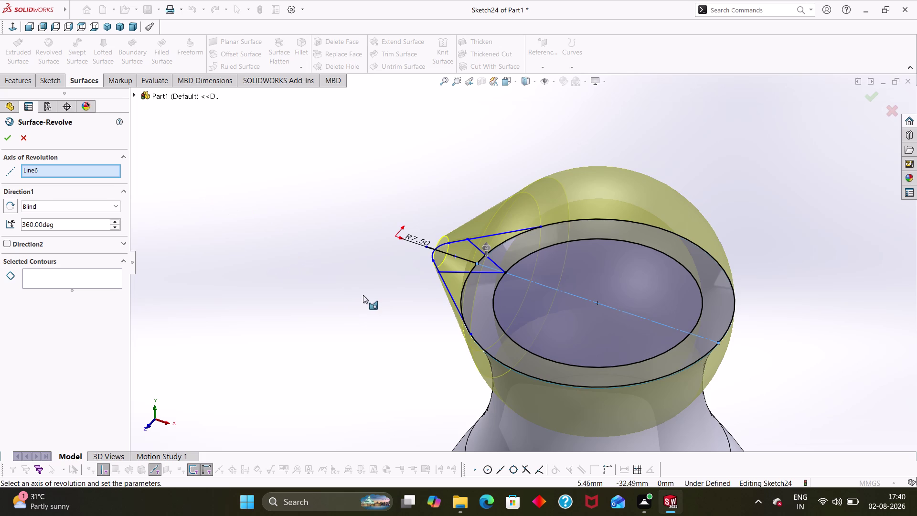
middle_drag(286, 280, 290, 263)
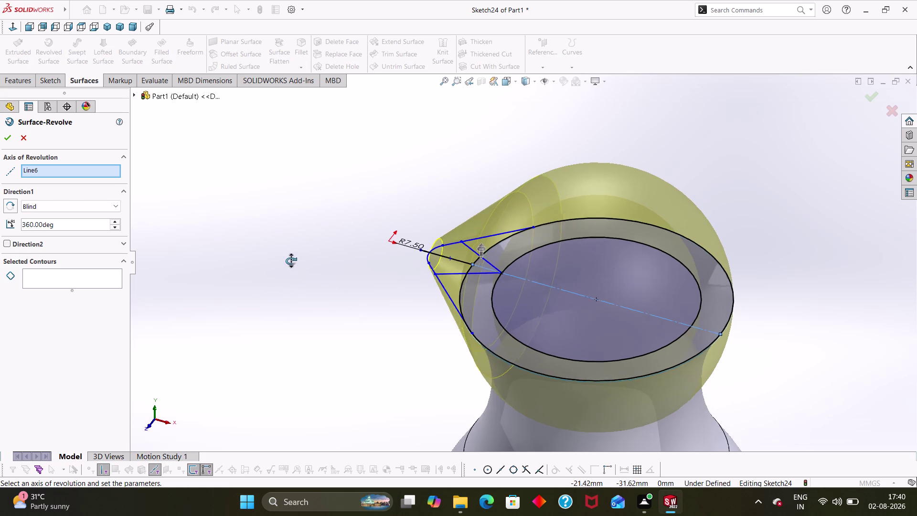
middle_drag(289, 263, 282, 264)
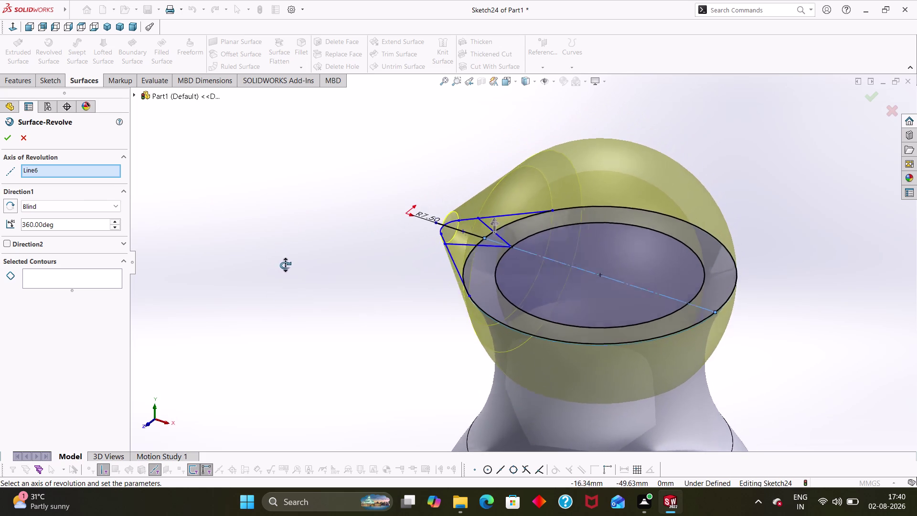
middle_drag(283, 263, 286, 266)
click(21, 137)
click(13, 57)
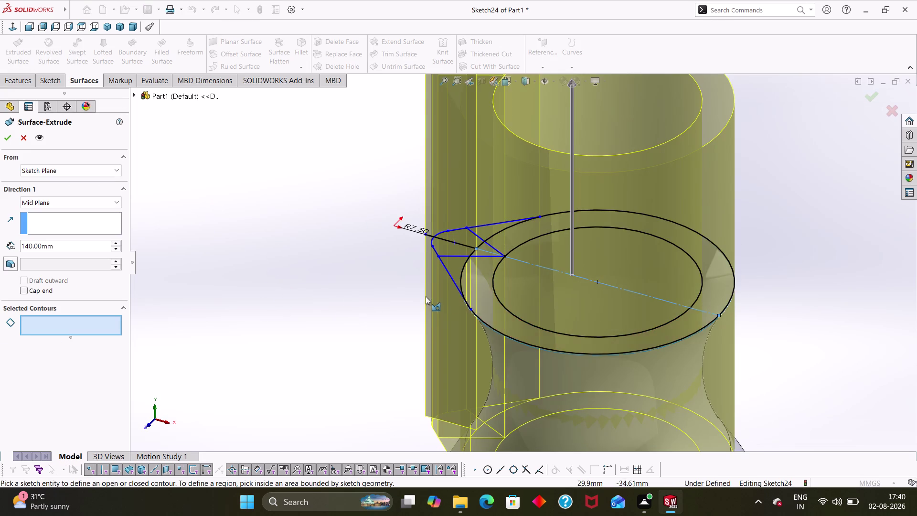
Set the mid-plane surface extrude depth to 20 mm.
scroll(up, 3)
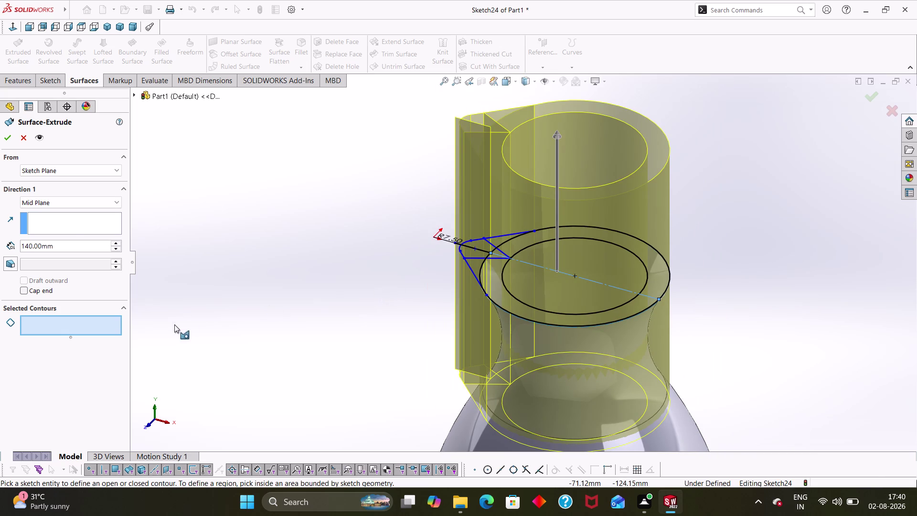
drag(72, 248, 0, 239)
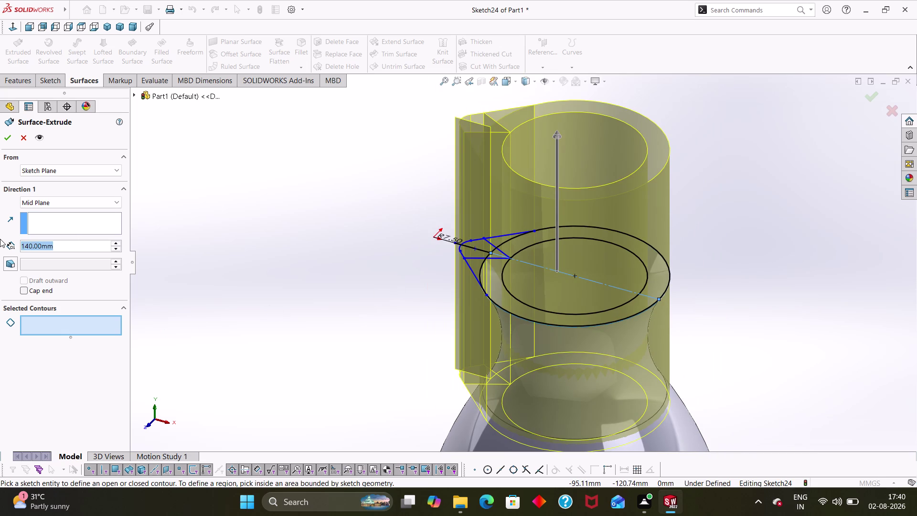
text(20)
key(Return)
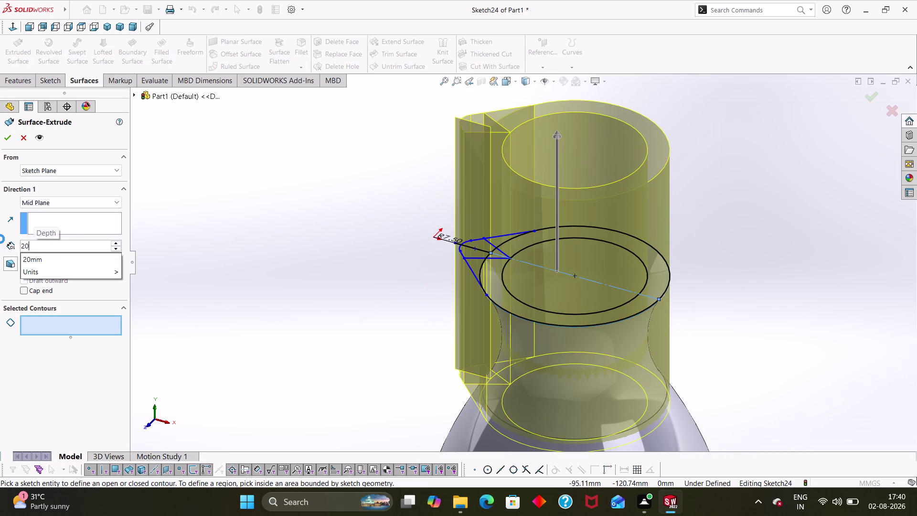
Orbit around the neck to check the rim band preview, then accept the extrude.
middle_drag(326, 356, 326, 355)
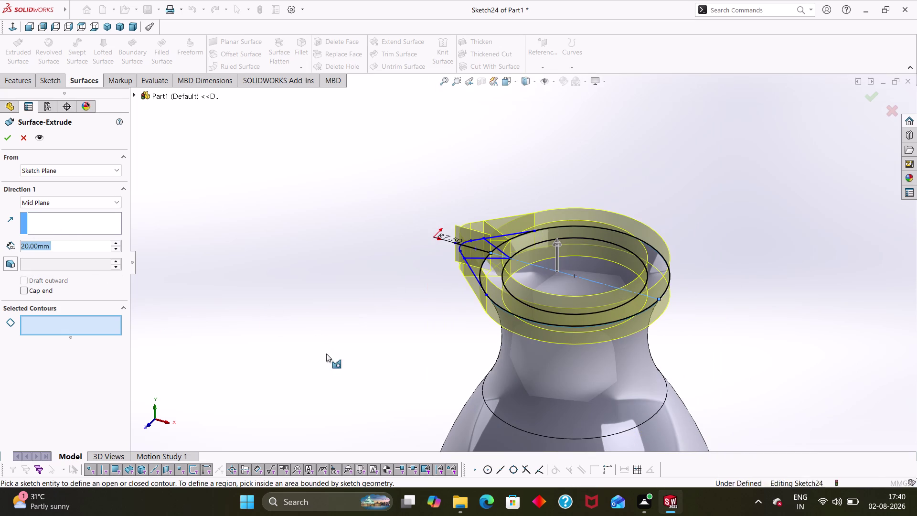
middle_drag(327, 354, 345, 291)
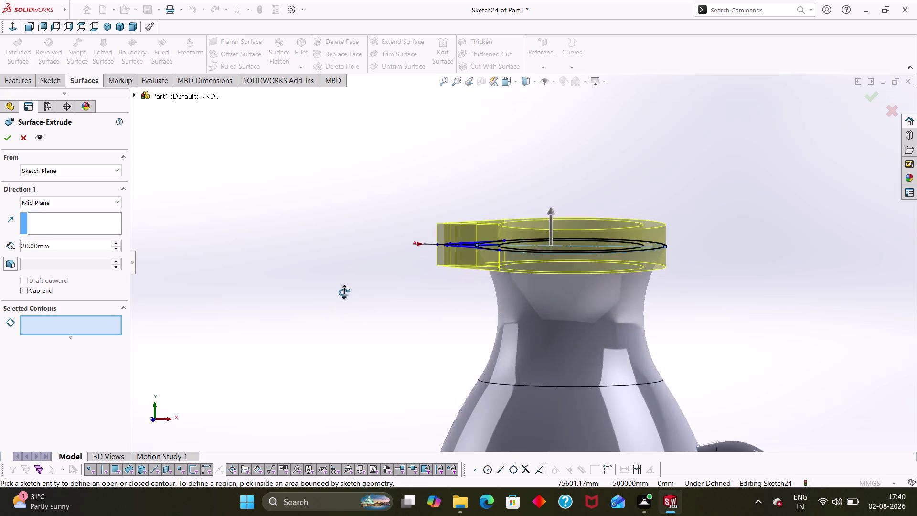
middle_drag(345, 291, 345, 367)
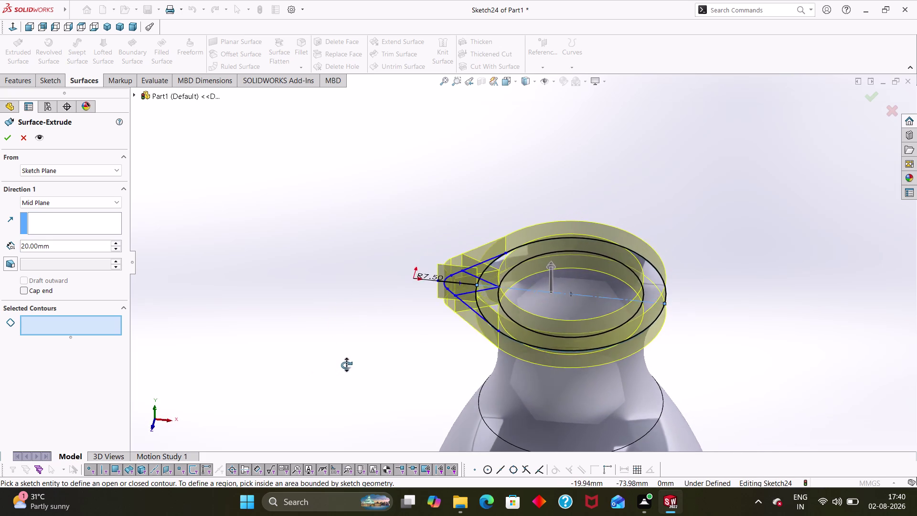
middle_drag(345, 367, 354, 361)
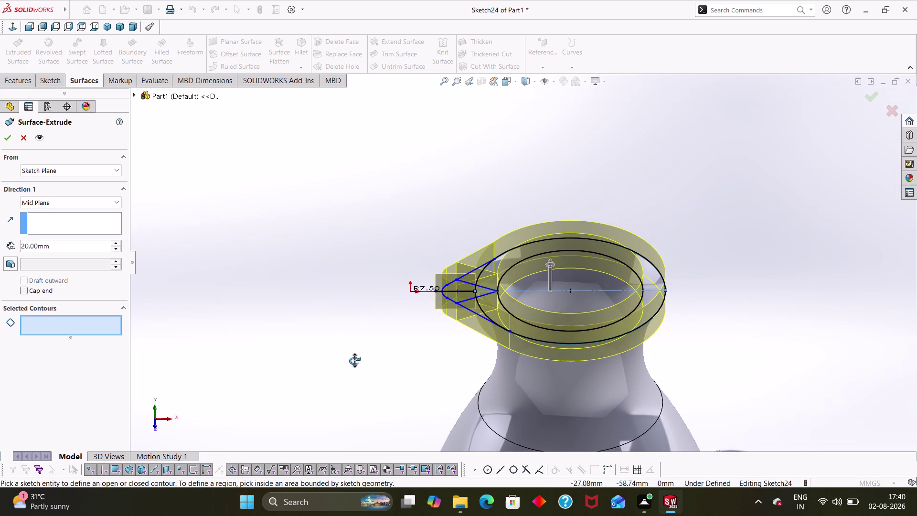
middle_drag(354, 360, 351, 369)
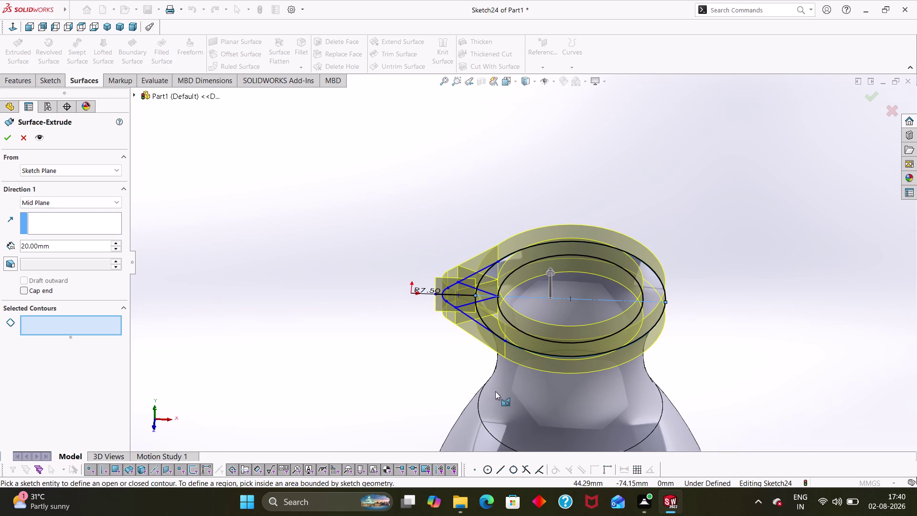
scroll(up, 3)
middle_drag(502, 388, 514, 258)
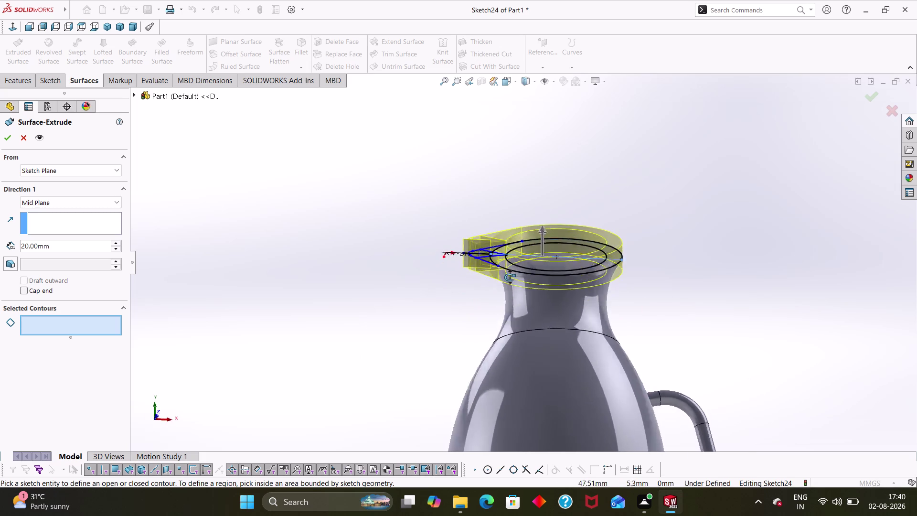
middle_drag(515, 258, 398, 416)
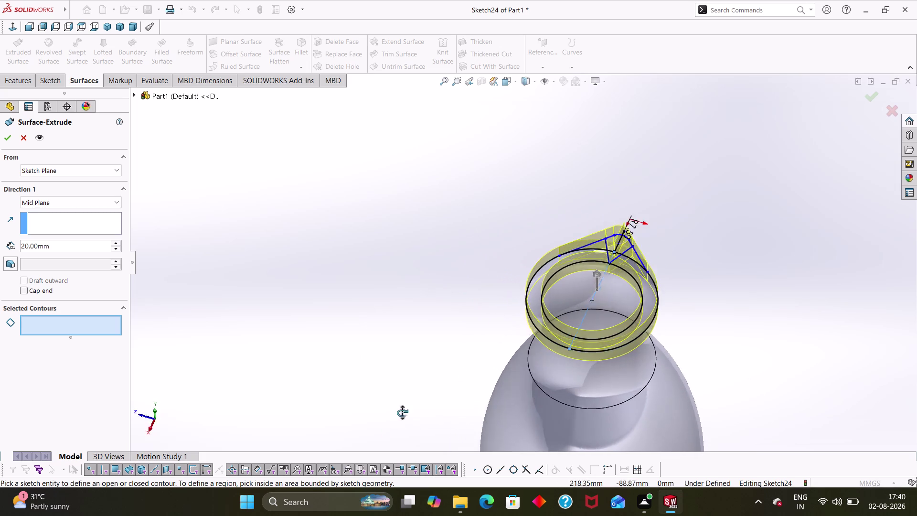
middle_drag(399, 417, 460, 492)
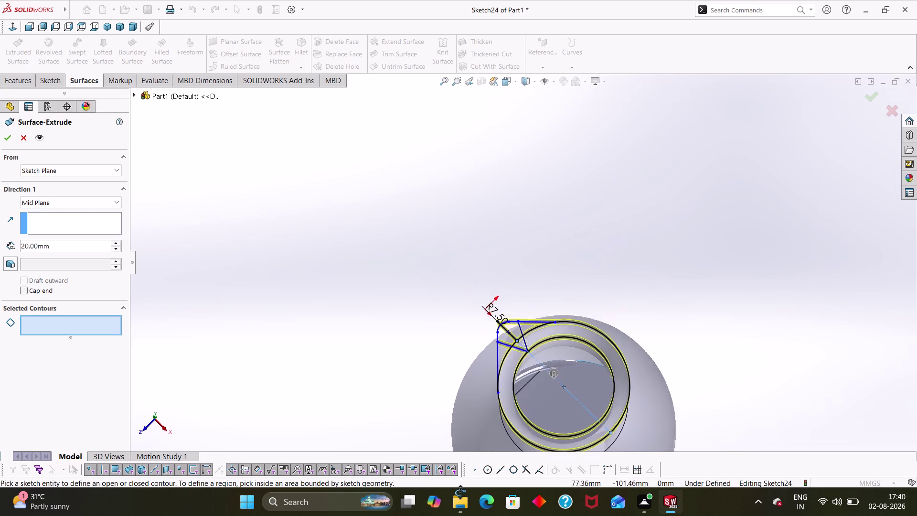
middle_drag(461, 493, 507, 363)
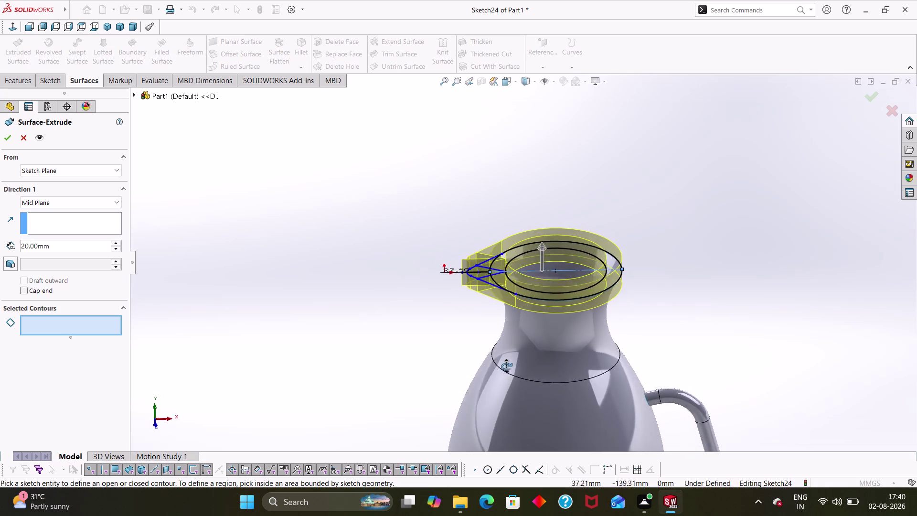
middle_drag(508, 363, 514, 391)
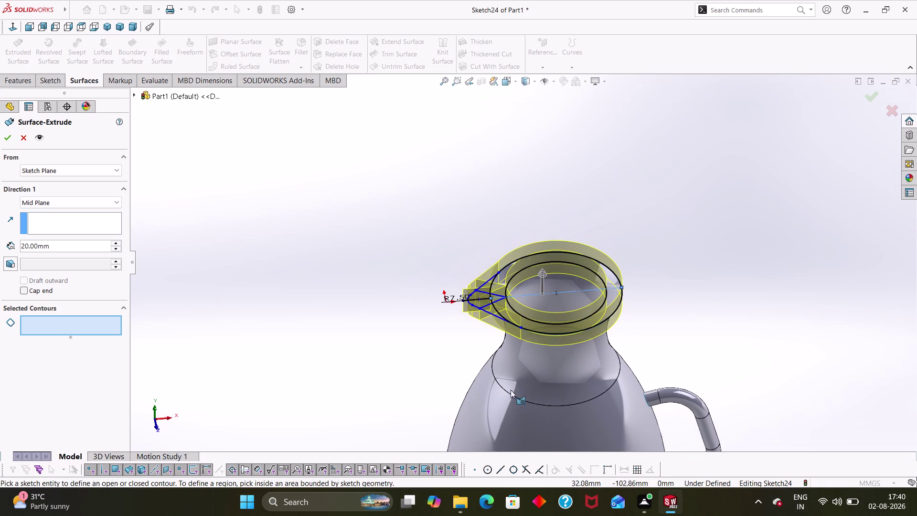
click(11, 137)
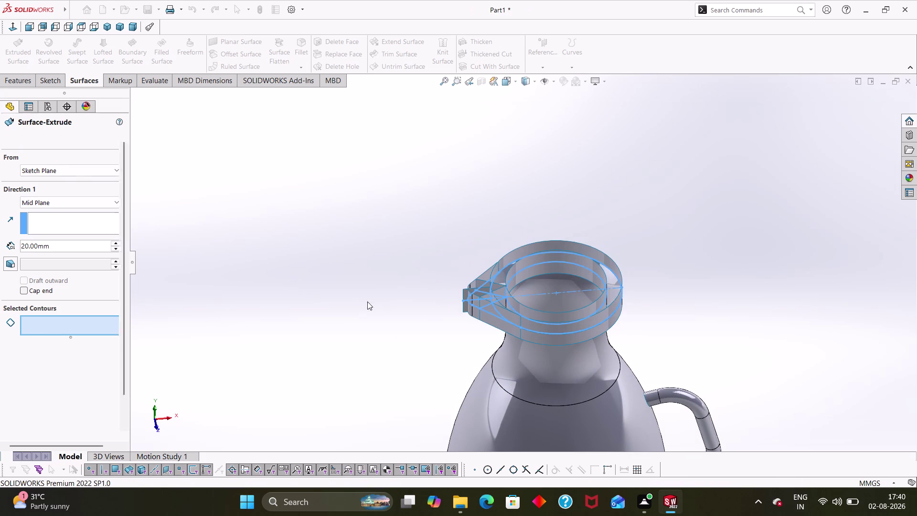
Orbit and zoom around the extruded teardrop rim, viewing it and the neck joint from above.
click(407, 312)
middle_drag(424, 326, 481, 154)
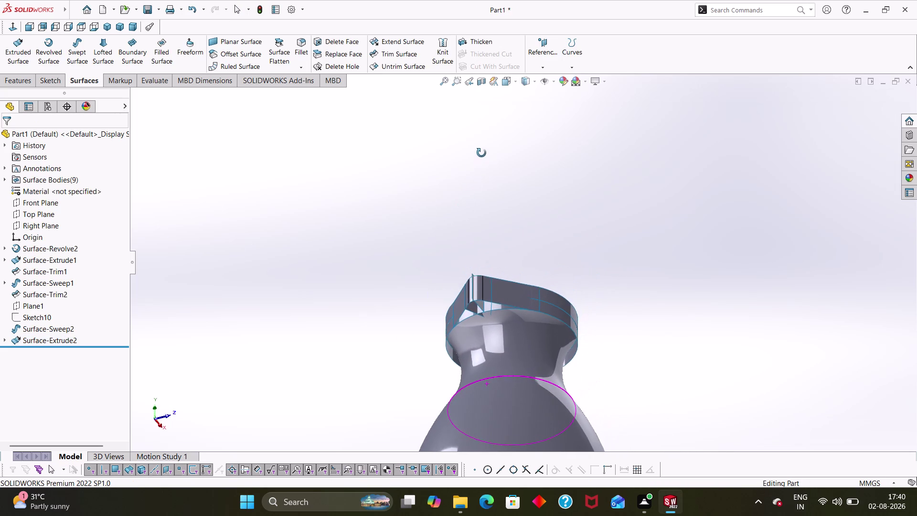
middle_drag(481, 154, 396, 360)
scroll(up, 3)
scroll(down, 3)
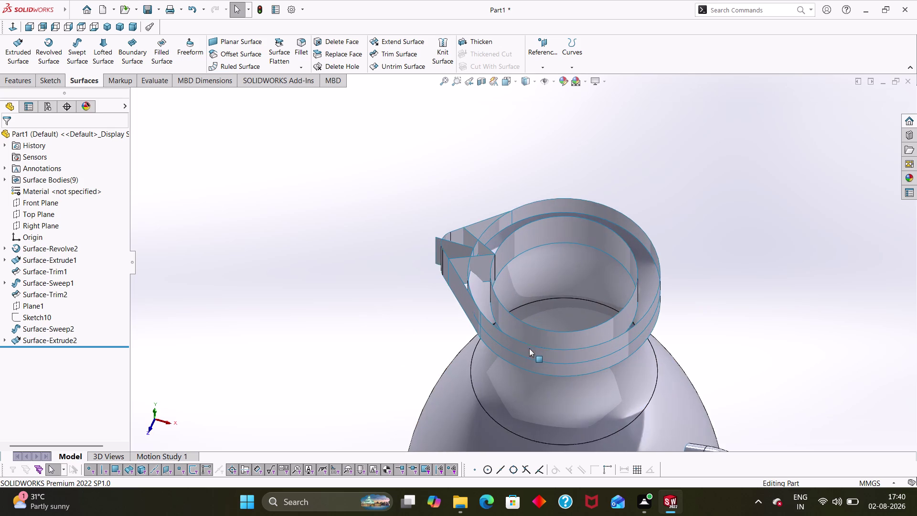
scroll(down, 3)
scroll(down, 3)
scroll(up, 3)
scroll(up, 3)
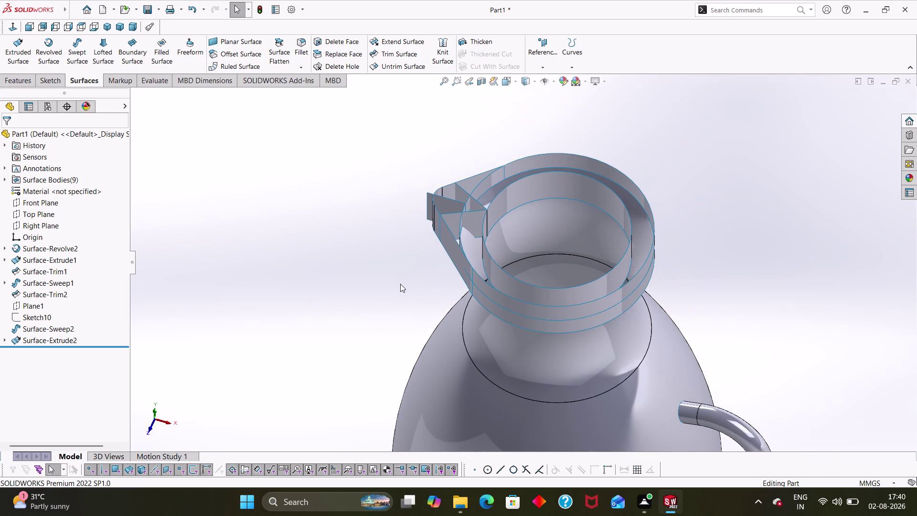
scroll(up, 3)
middle_drag(400, 283, 372, 329)
middle_drag(437, 247, 421, 265)
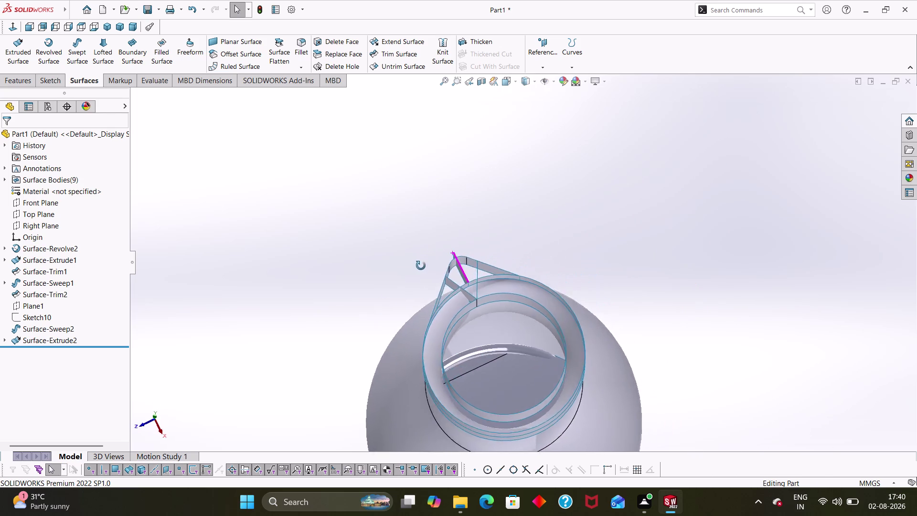
middle_drag(422, 265, 470, 244)
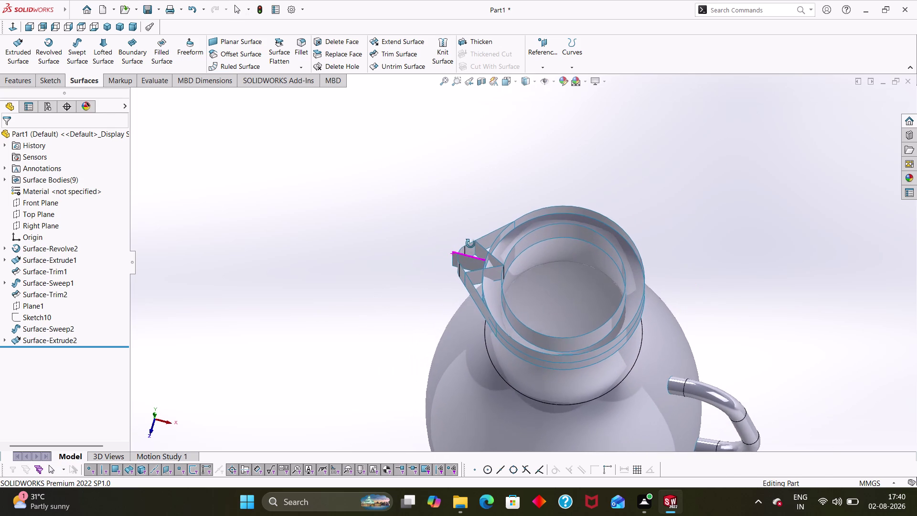
middle_drag(470, 244, 472, 242)
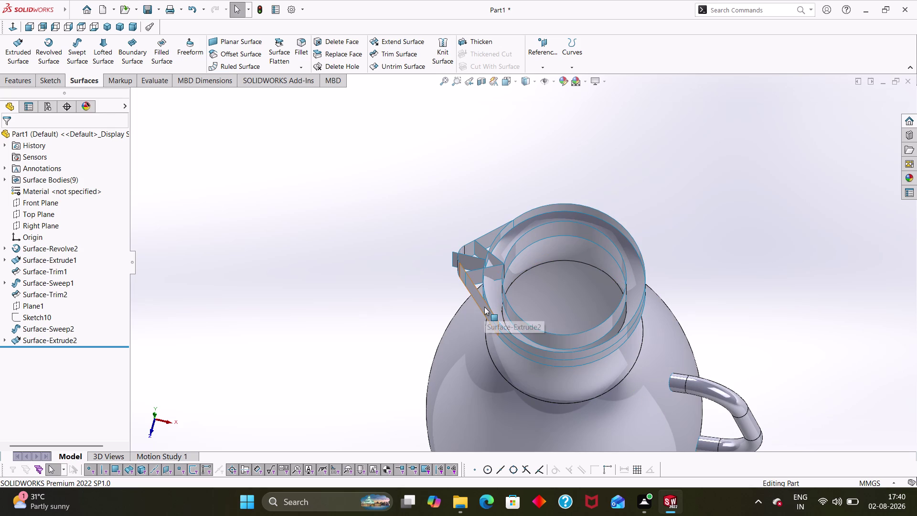
middle_drag(475, 346, 510, 269)
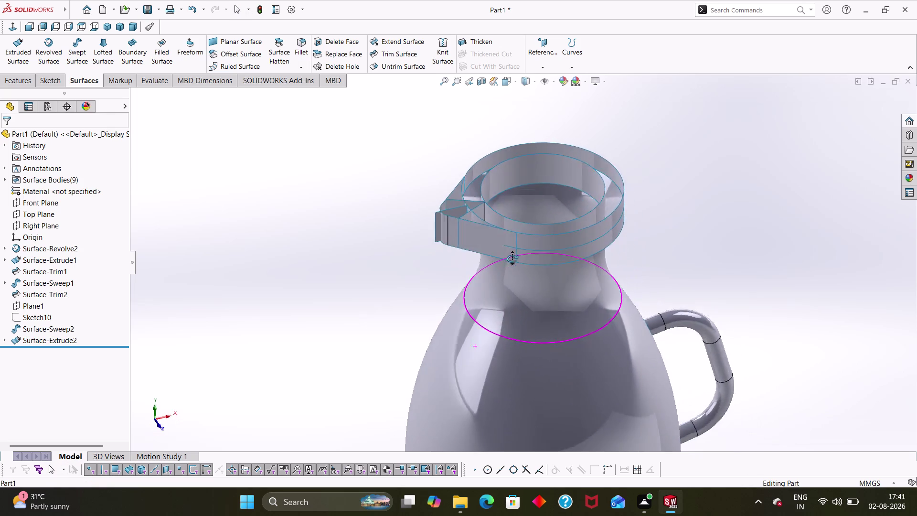
middle_drag(510, 269, 486, 231)
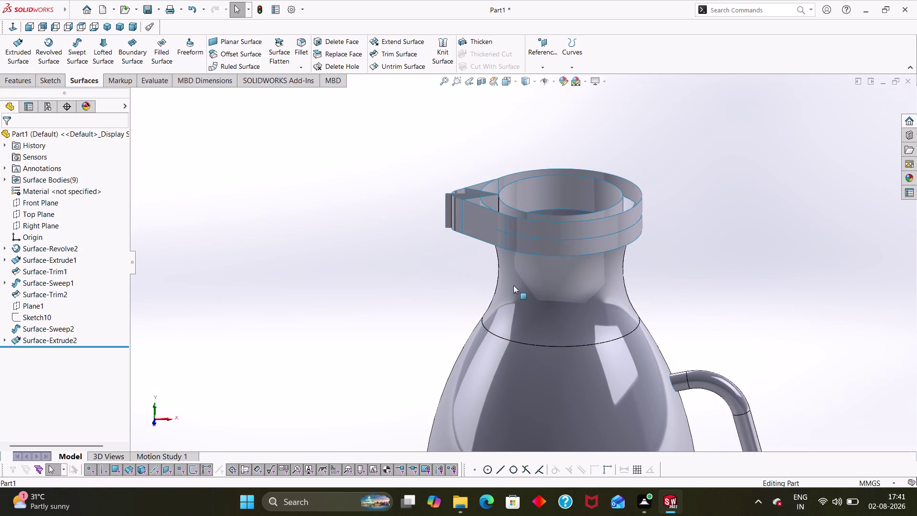
middle_drag(653, 285, 655, 130)
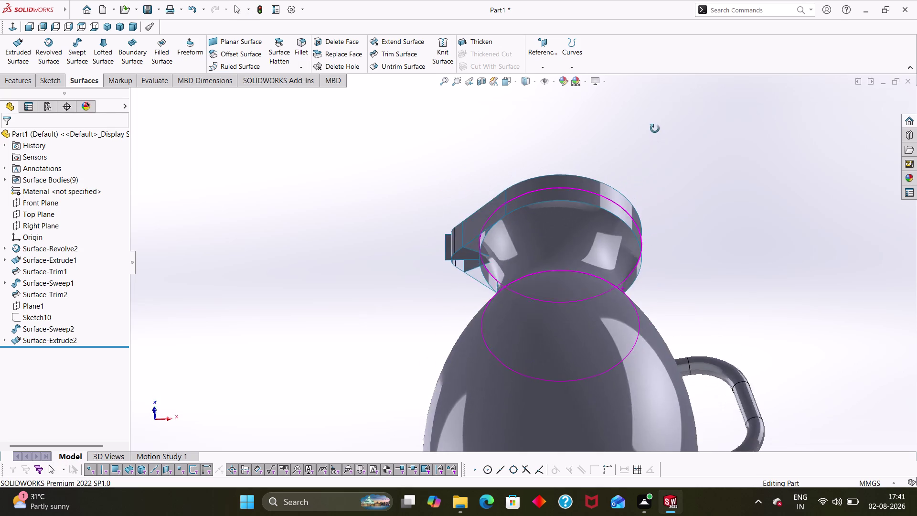
middle_drag(655, 130, 671, 319)
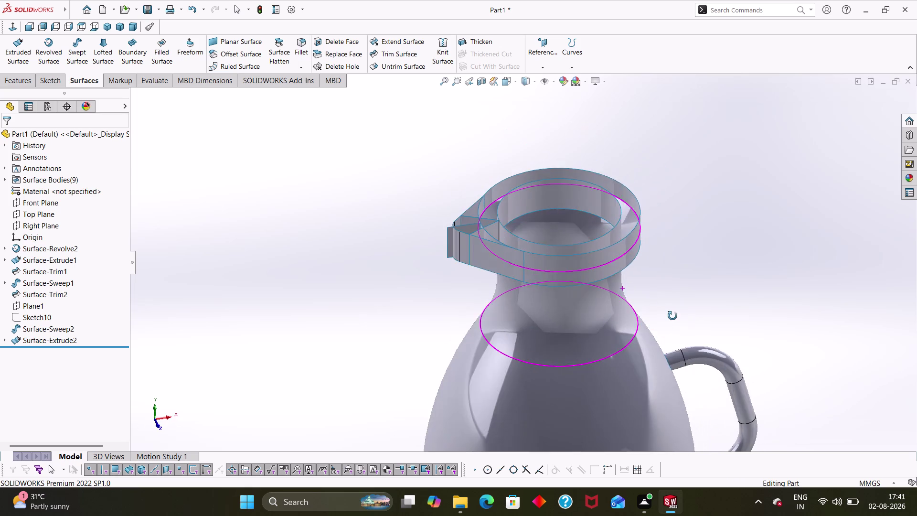
middle_drag(671, 318, 647, 352)
scroll(up, 3)
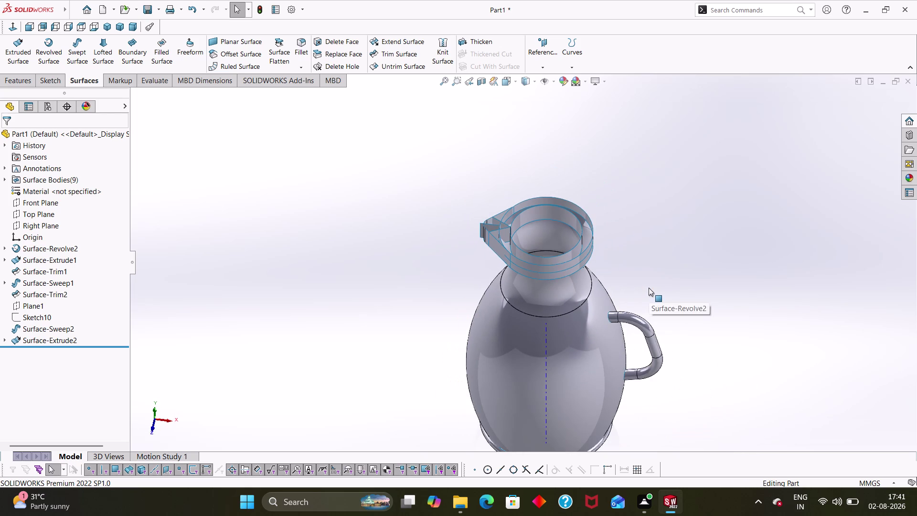
scroll(down, 3)
middle_drag(589, 259, 613, 282)
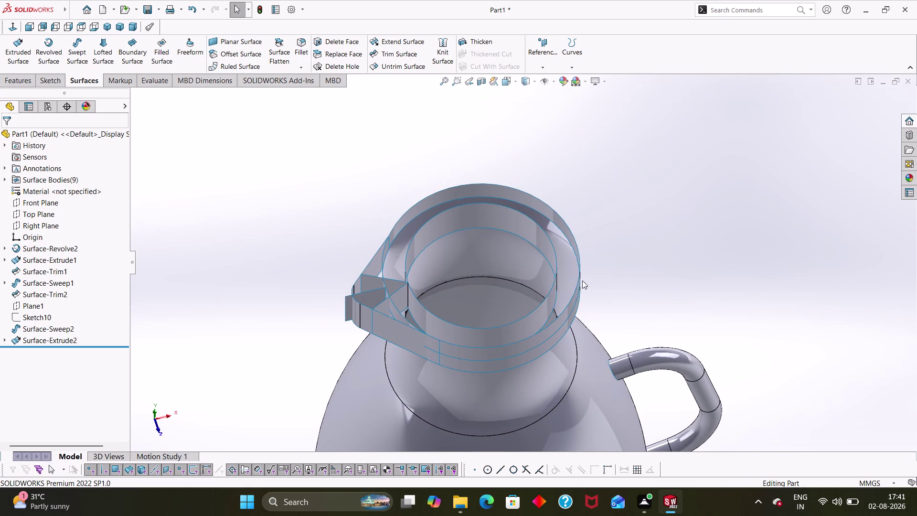
Clear the current selection and start a Freeform surface edit on the jug.
key(Escape)
key(Escape)
key(Escape)
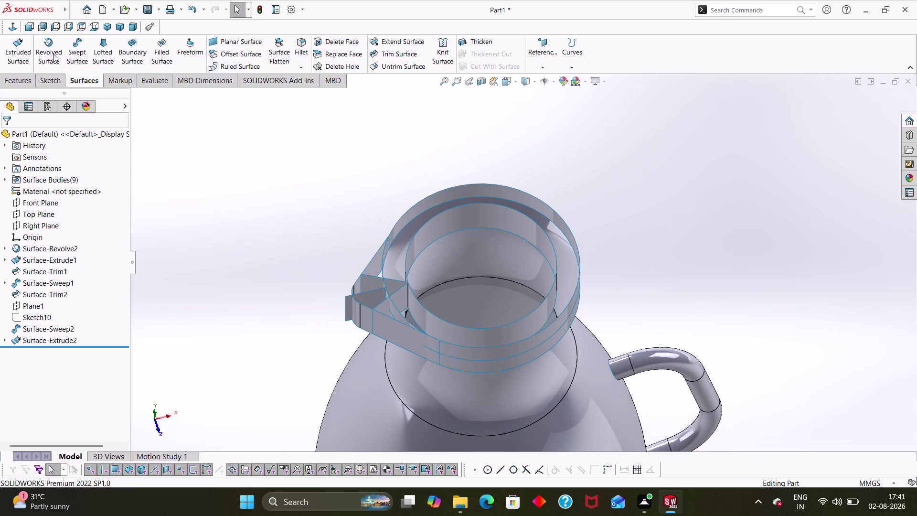
click(192, 48)
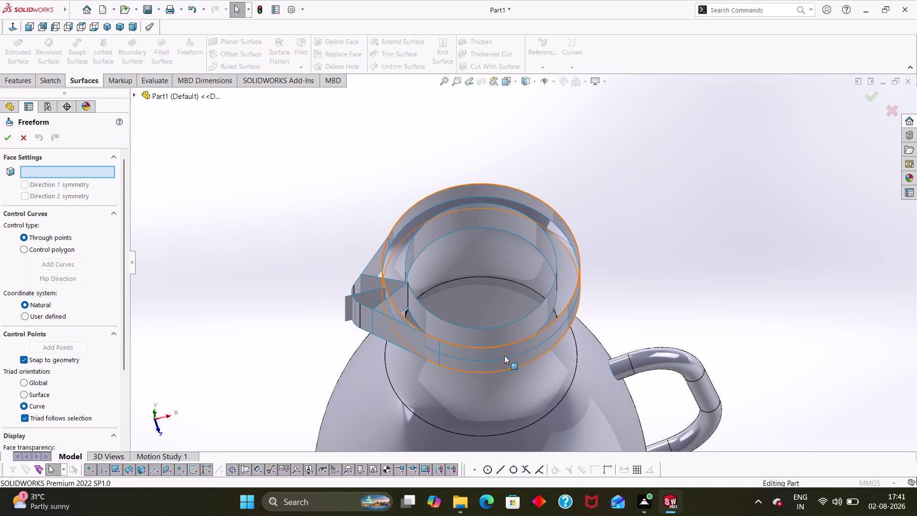
Cancel the Freeform surface edit.
key(Escape)
key(Escape)
key(Escape)
click(23, 139)
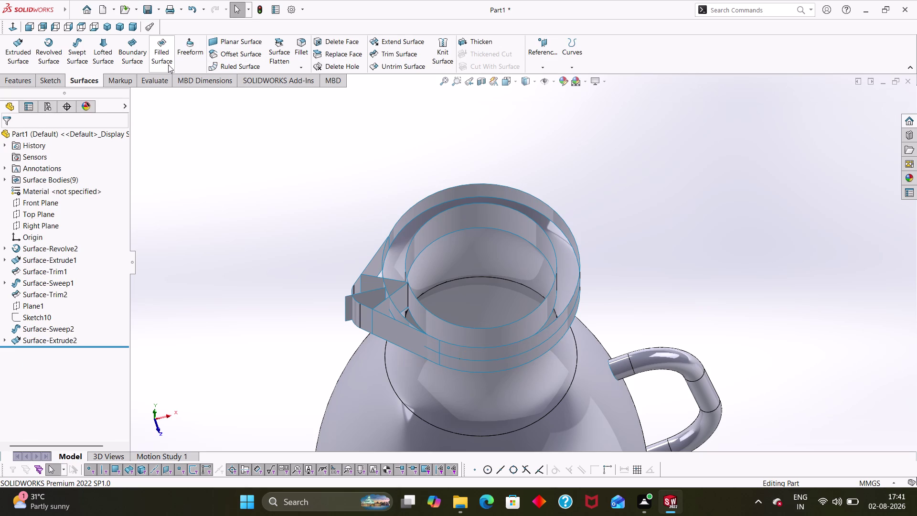
Create Surface-Fill1 using the rim's top outer edge as the patch boundary.
click(167, 64)
click(509, 345)
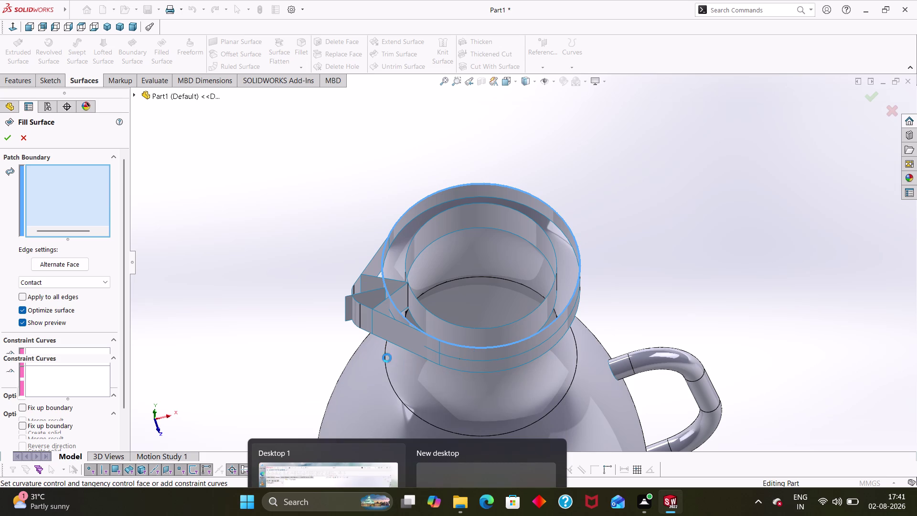
click(513, 321)
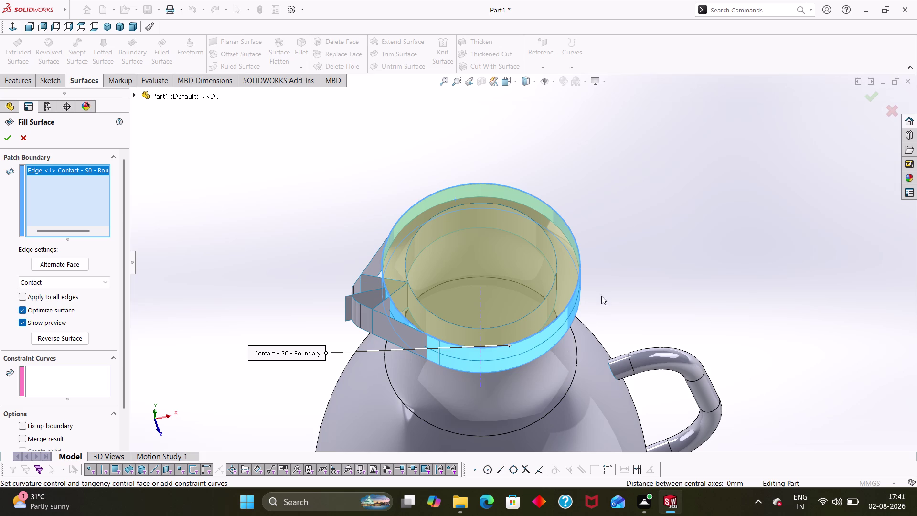
click(527, 315)
click(4, 133)
click(362, 220)
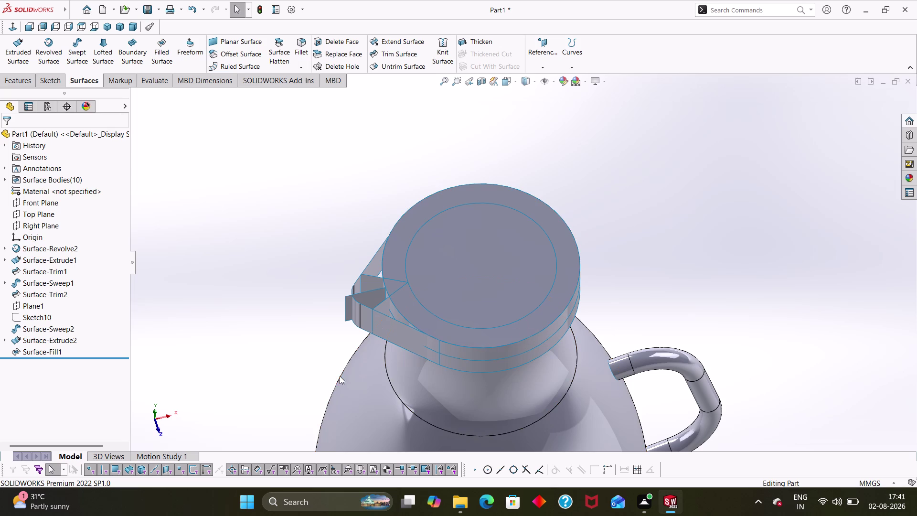
Orbit around the jug top to inspect the capped rim from several sides.
middle_drag(282, 381, 294, 391)
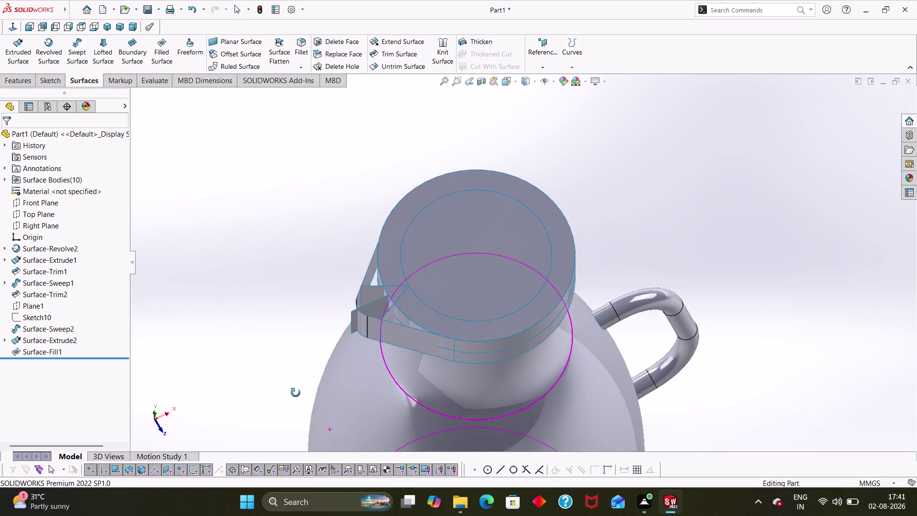
middle_drag(294, 391, 278, 181)
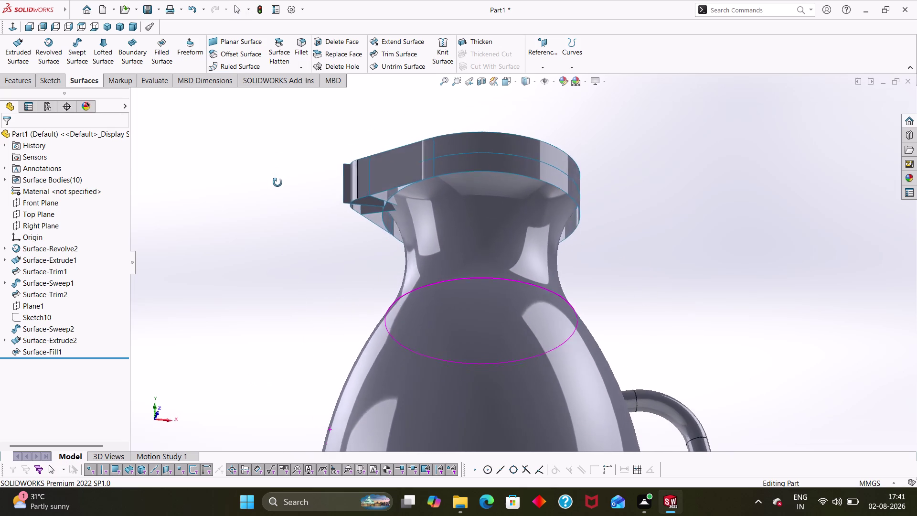
middle_drag(278, 181, 371, 171)
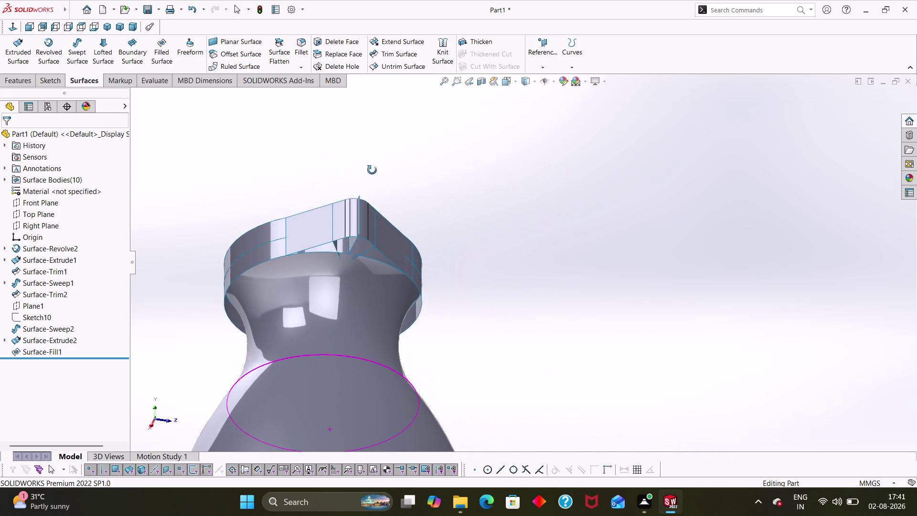
middle_drag(372, 171, 302, 211)
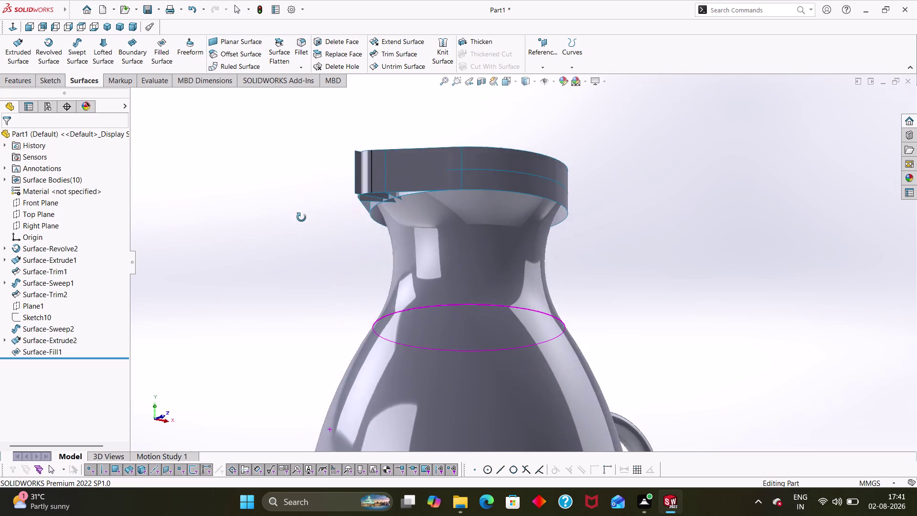
middle_drag(302, 210, 286, 328)
scroll(up, 3)
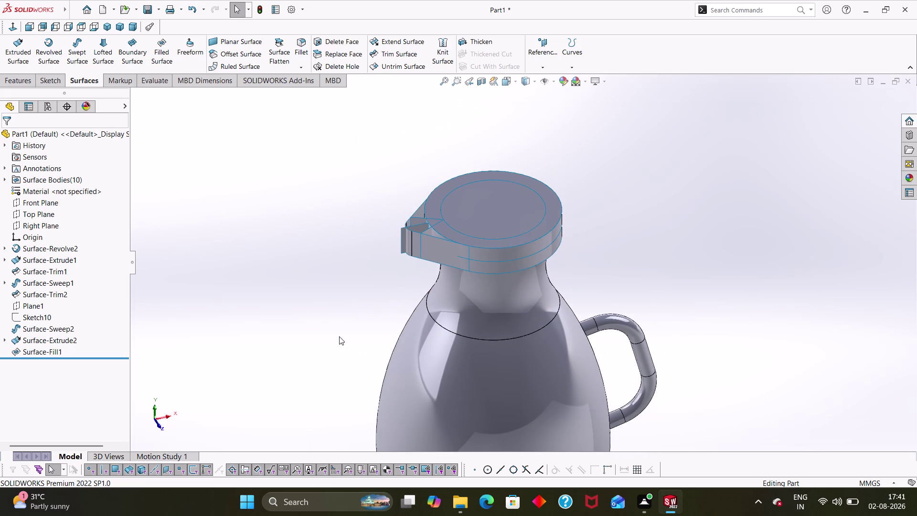
middle_drag(339, 336, 343, 304)
scroll(down, 3)
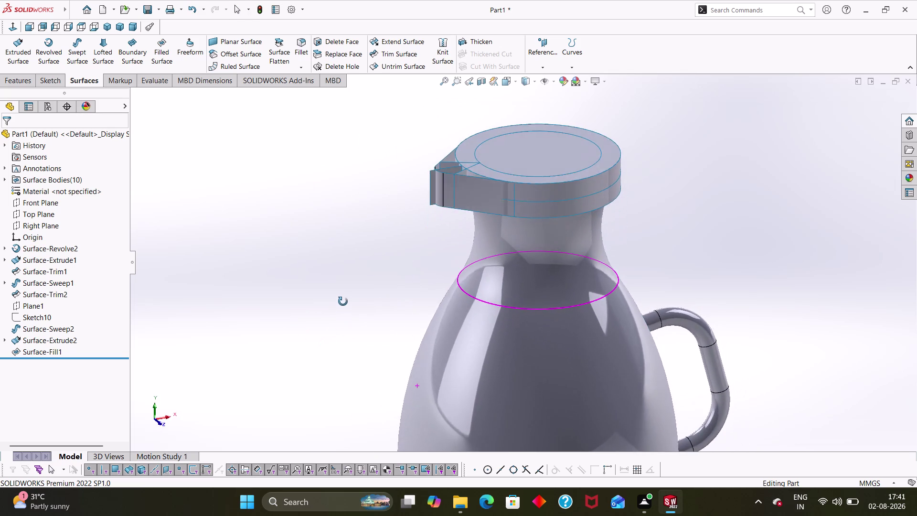
middle_drag(342, 304, 334, 331)
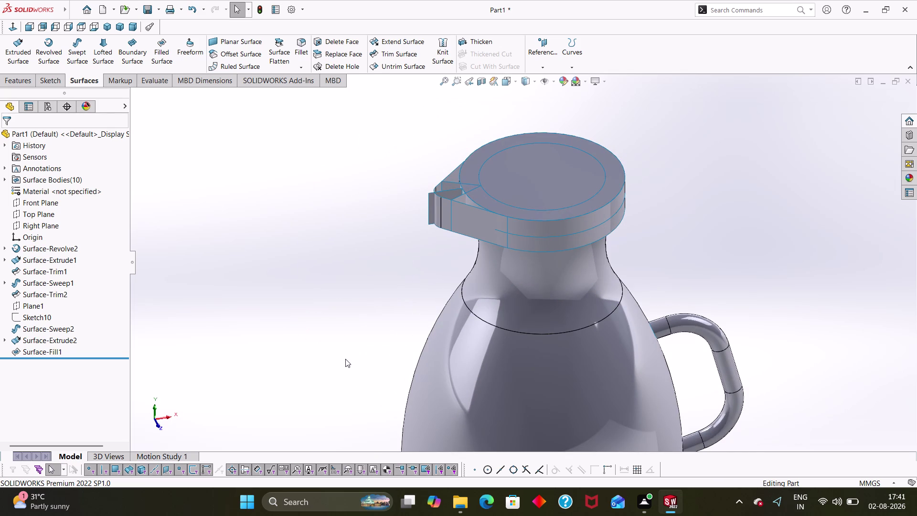
Undo the rim cap and rim extrusion to reopen Sketch24 for editing.
key(ctrl+z)
key(ctrl+x)
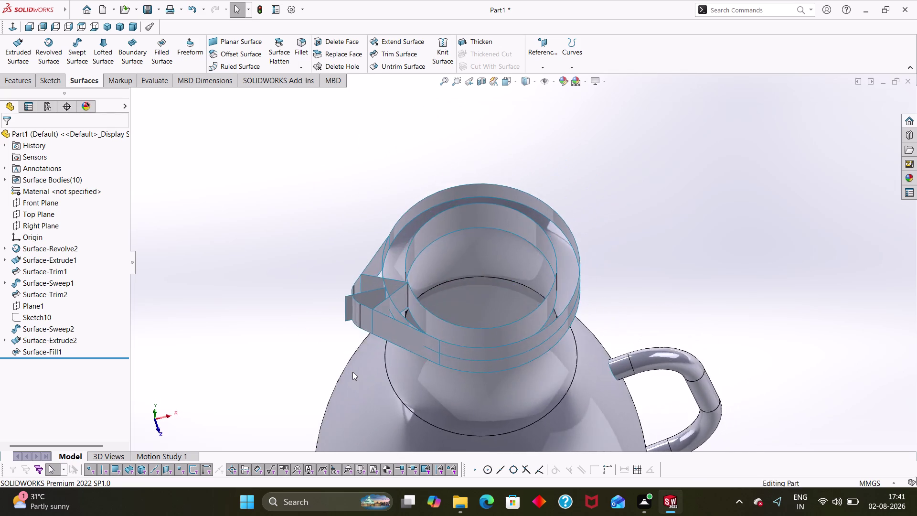
key(ctrl+z)
key(ctrl+z)
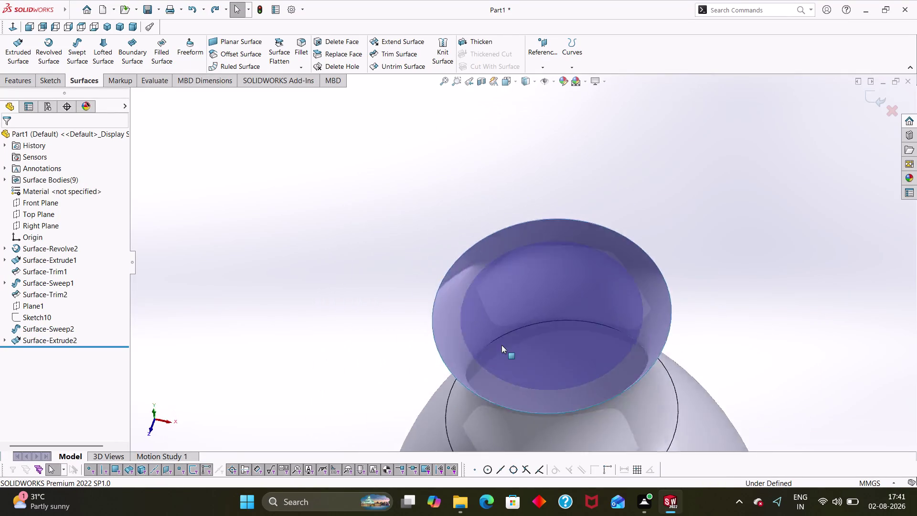
middle_drag(295, 371, 291, 363)
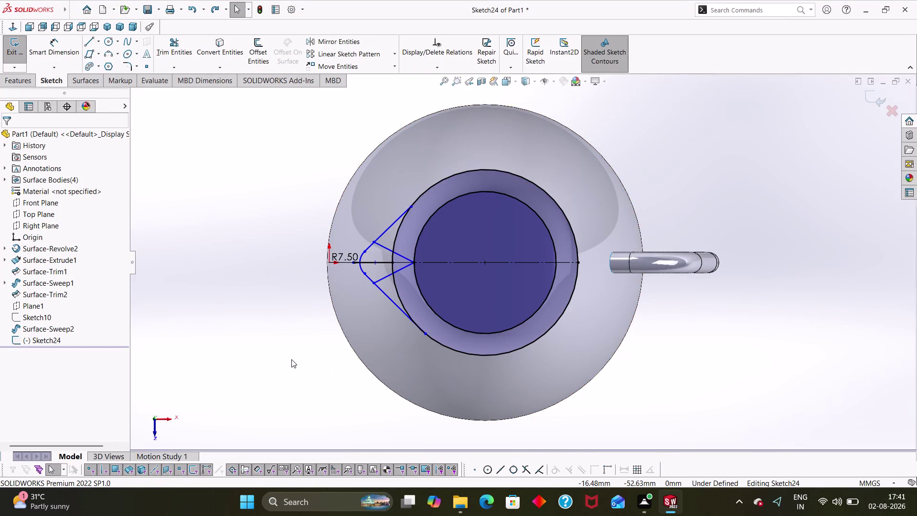
Orbit and zoom around Sketch24 on the jug's neck, then start Trim Entities.
middle_drag(292, 364, 288, 270)
scroll(up, 3)
middle_drag(337, 256, 326, 233)
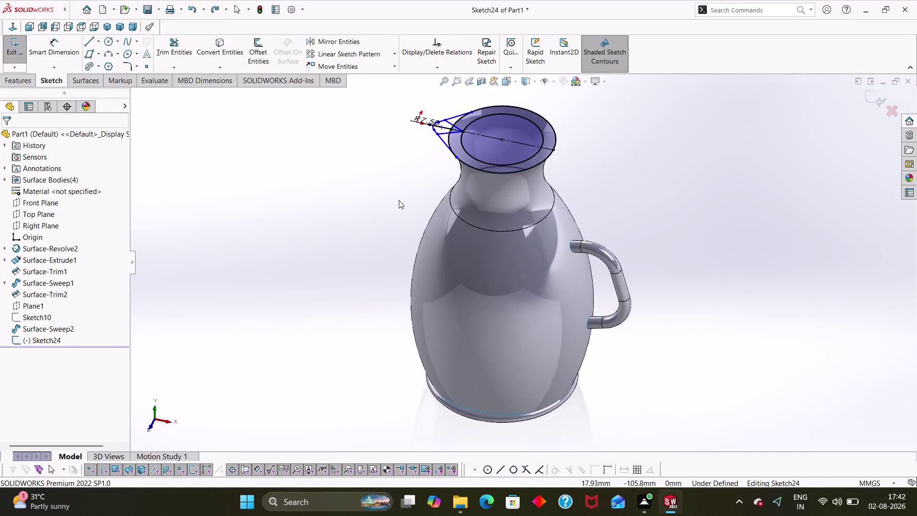
scroll(down, 3)
scroll(up, 3)
middle_drag(481, 191, 362, 288)
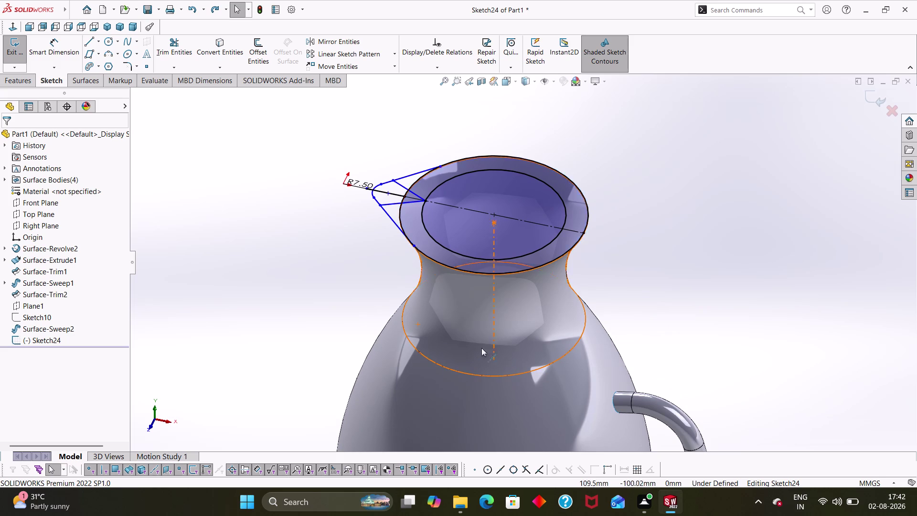
middle_drag(352, 328, 365, 294)
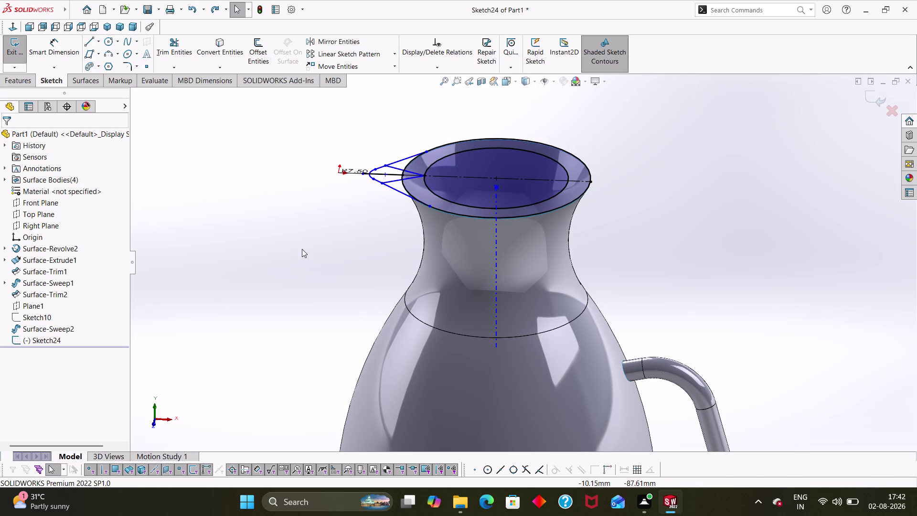
click(186, 54)
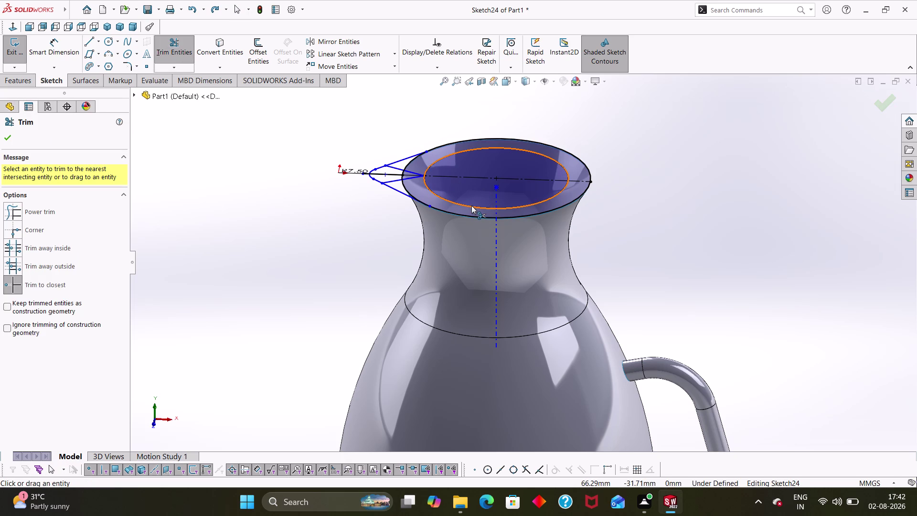
Undo the first trial trim picks on the spout sketch and reorient the view.
click(471, 205)
click(430, 164)
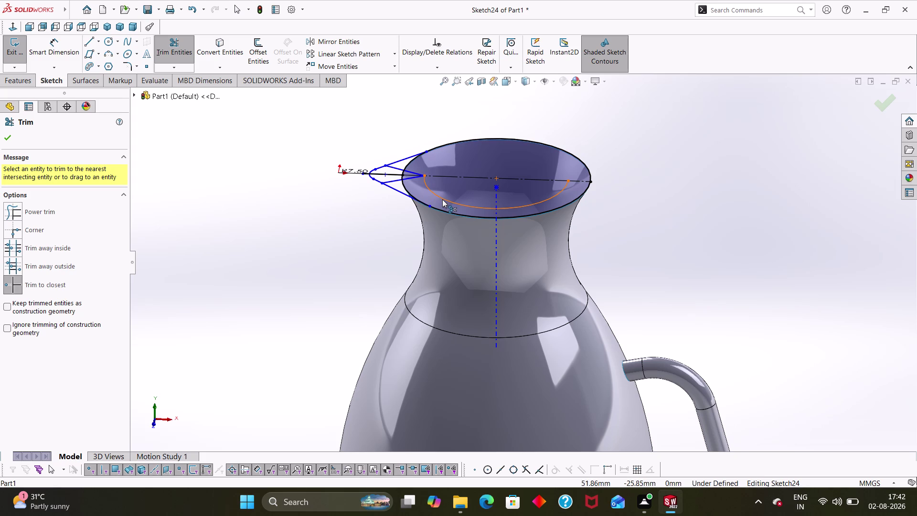
key(ctrl+z)
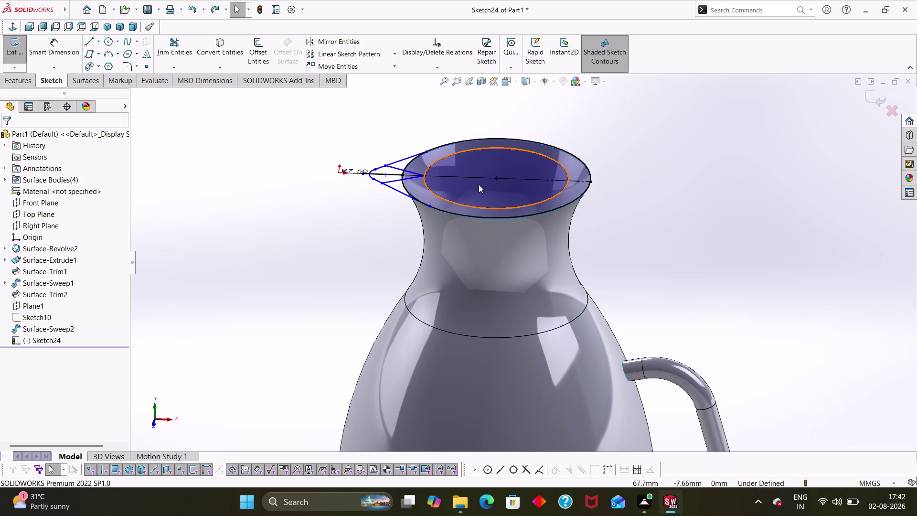
middle_drag(341, 278, 333, 294)
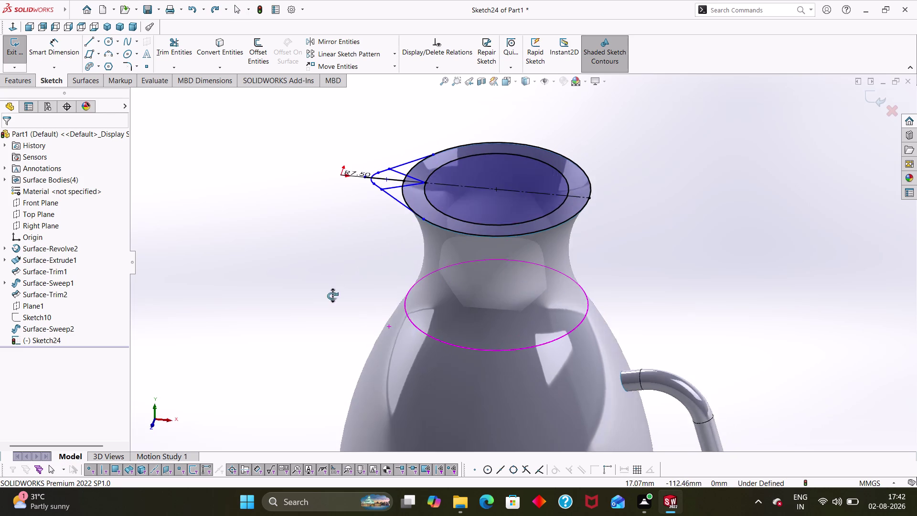
middle_drag(333, 293, 328, 306)
right_drag(328, 281, 259, 325)
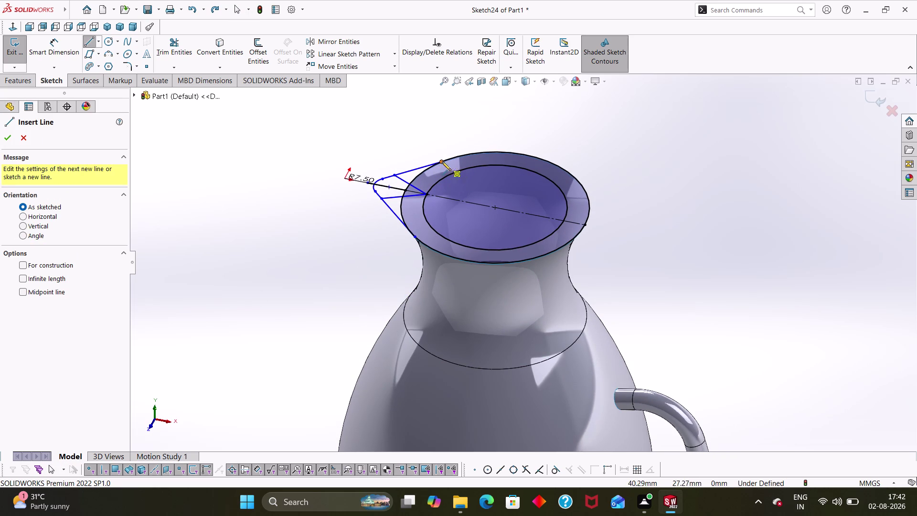
Draw a sketch line from the teardrop corner to the inner circle.
click(440, 160)
click(428, 193)
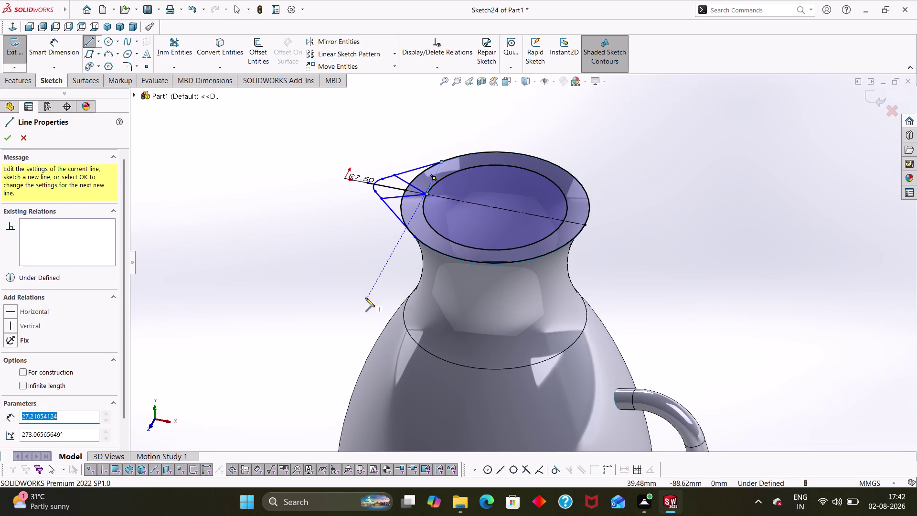
key(Escape)
right_drag(353, 271, 311, 302)
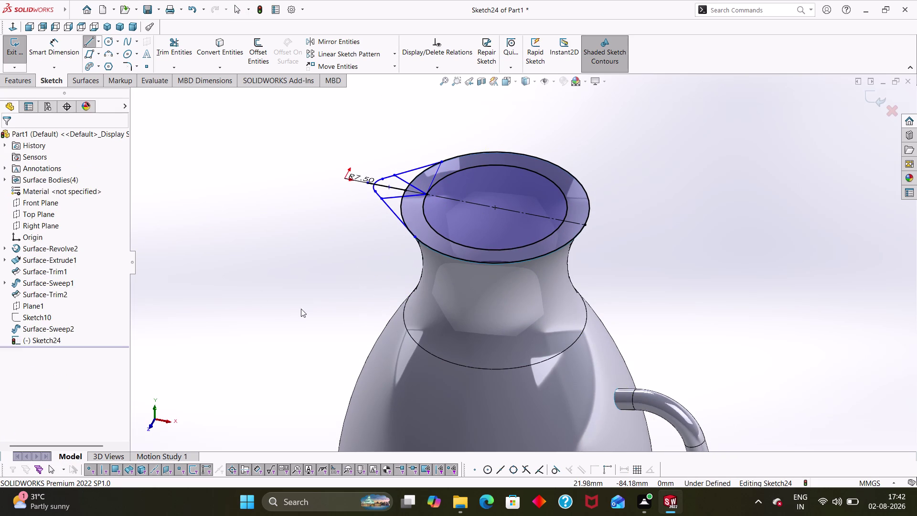
right_drag(311, 302, 301, 308)
click(414, 235)
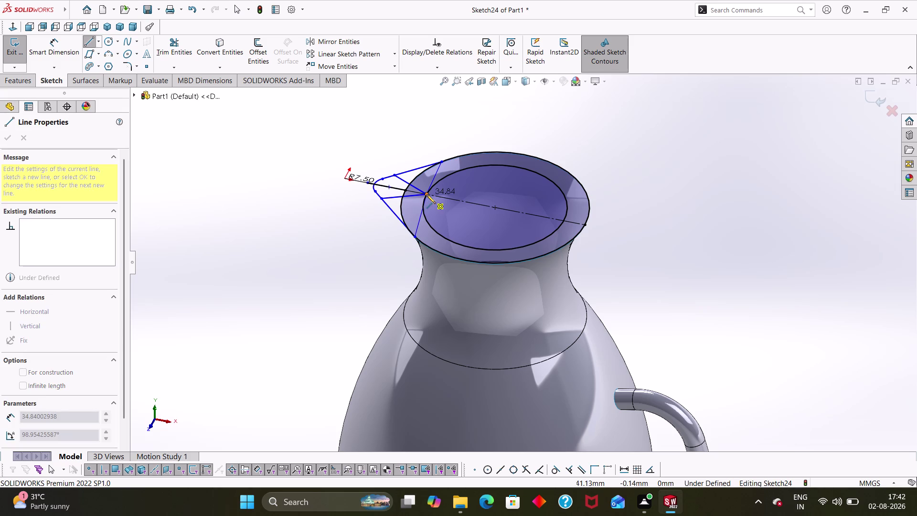
click(428, 196)
key(Escape)
key(Escape)
Turn the view back toward the spout and exit the line command.
middle_drag(325, 324, 319, 292)
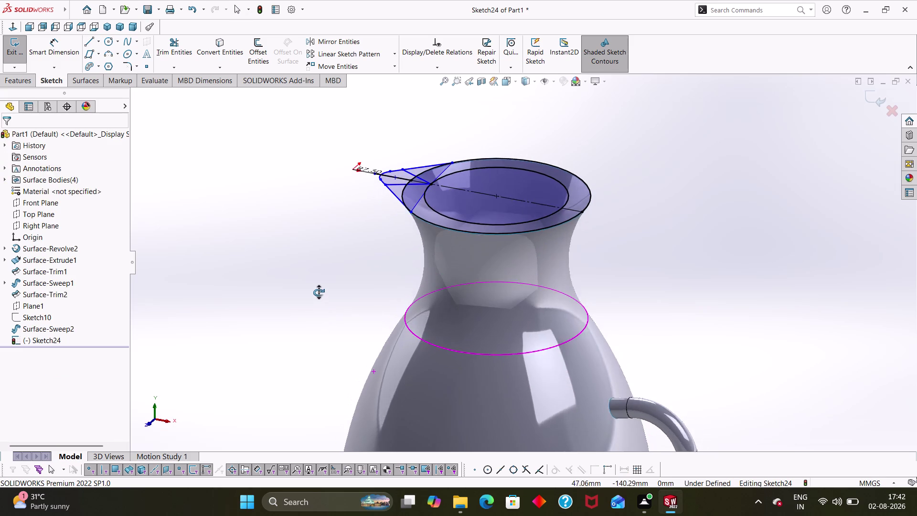
middle_drag(319, 292, 321, 324)
right_drag(366, 241, 311, 287)
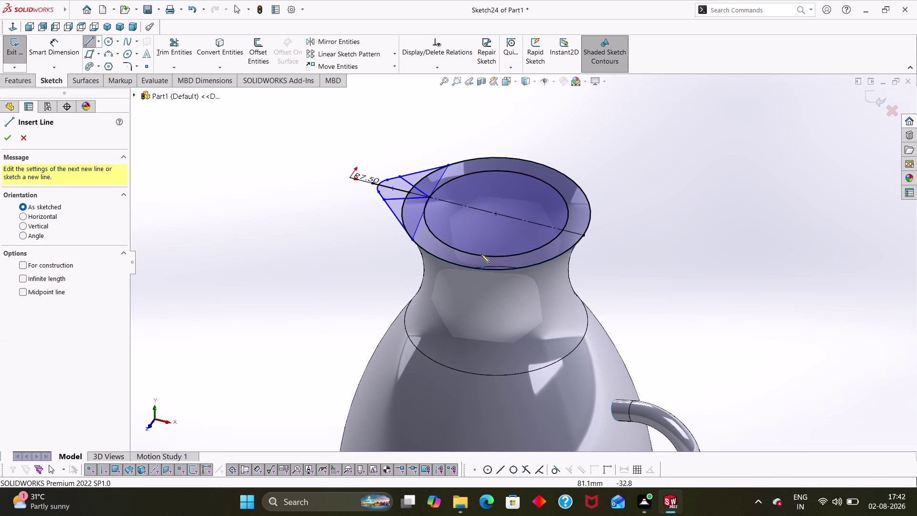
key(Escape)
right_drag(354, 271, 334, 180)
key(Escape)
key(Escape)
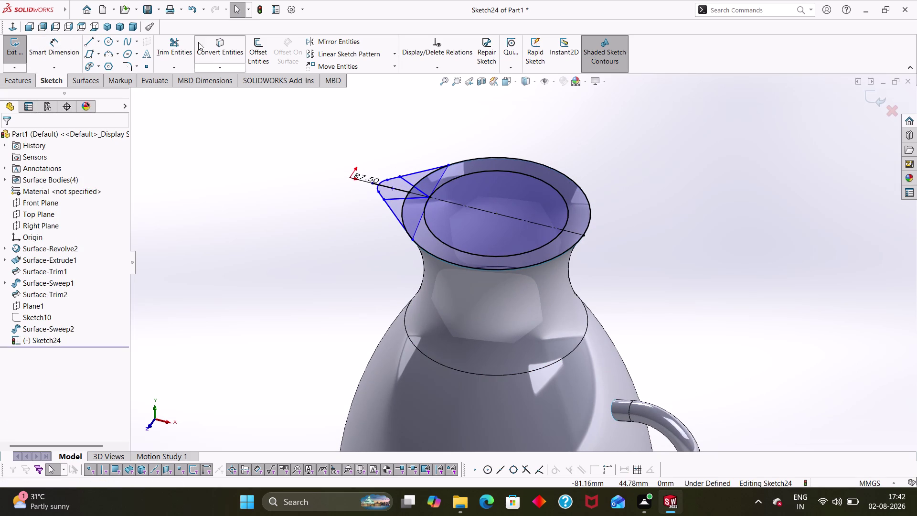
Trim away the inner offset rim circle with Trim Entities.
click(181, 55)
click(537, 250)
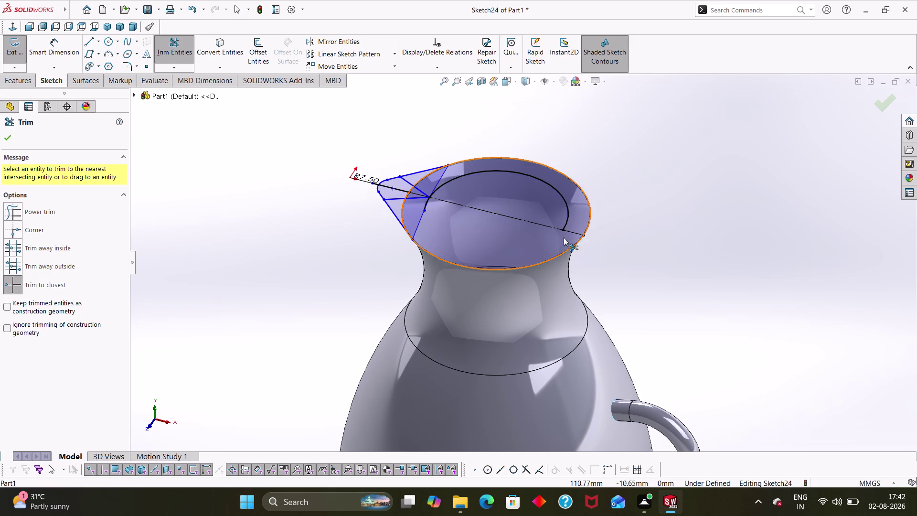
click(565, 207)
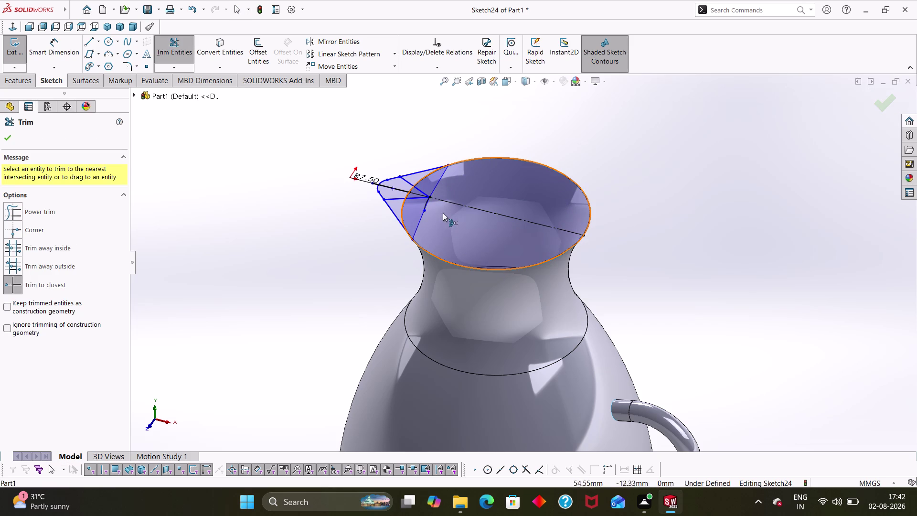
click(427, 202)
scroll(down, 3)
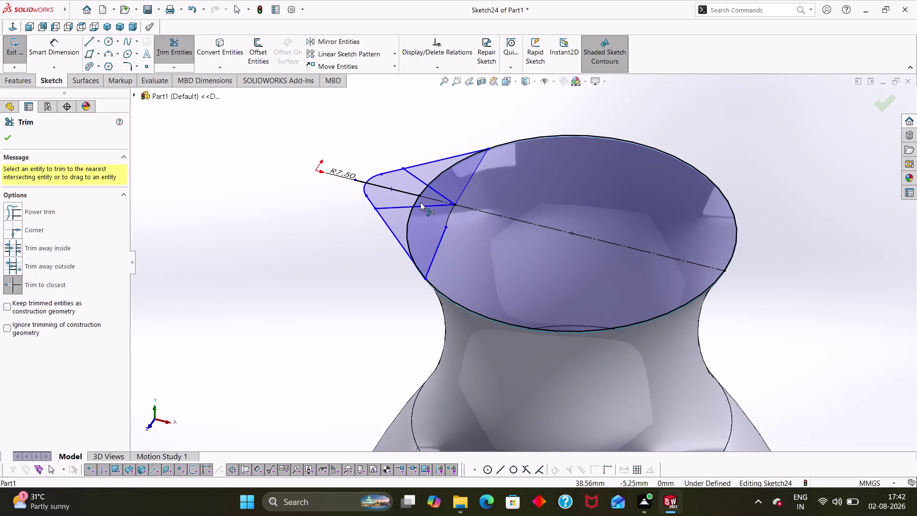
scroll(down, 3)
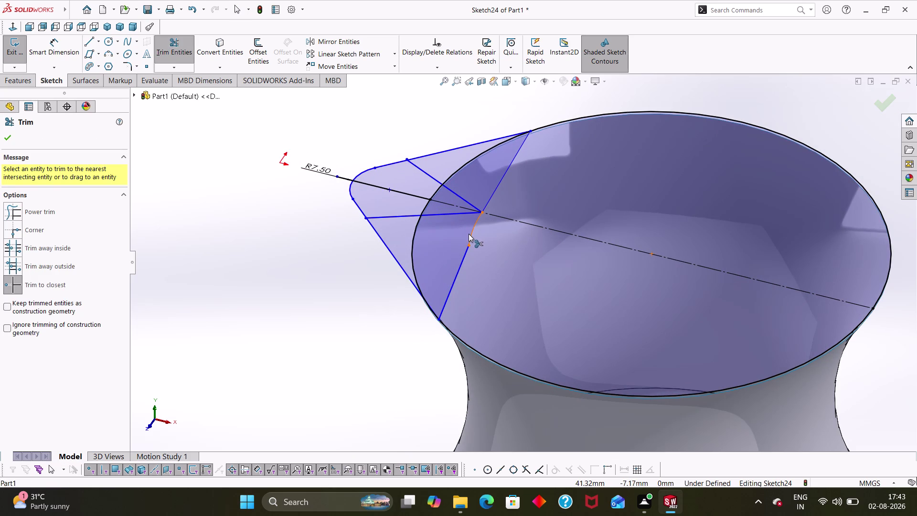
key(ctrl+z)
Trim the small leftover arc near the spout vertex and finish trimming.
scroll(down, 3)
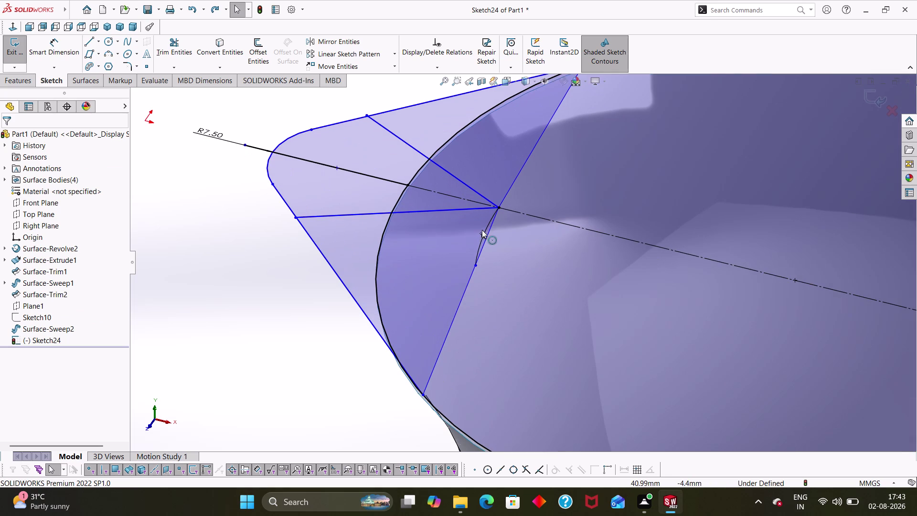
click(485, 230)
scroll(up, 3)
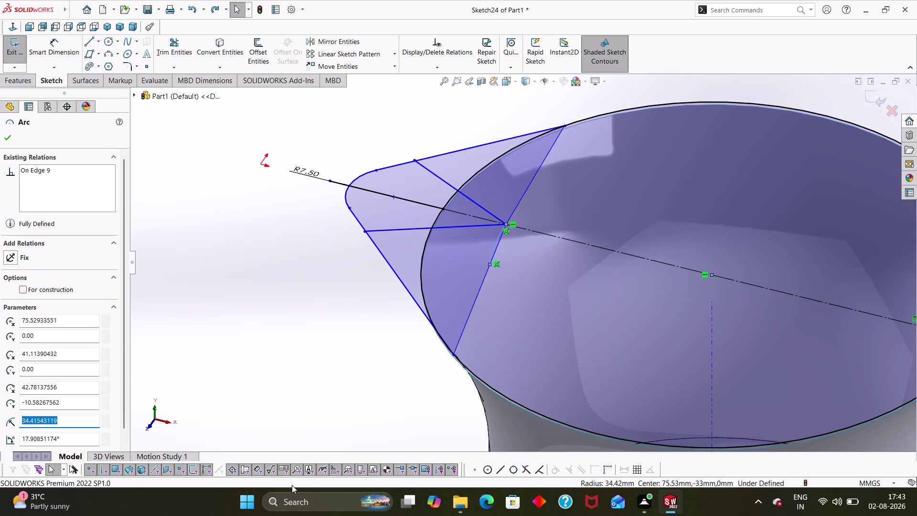
click(177, 43)
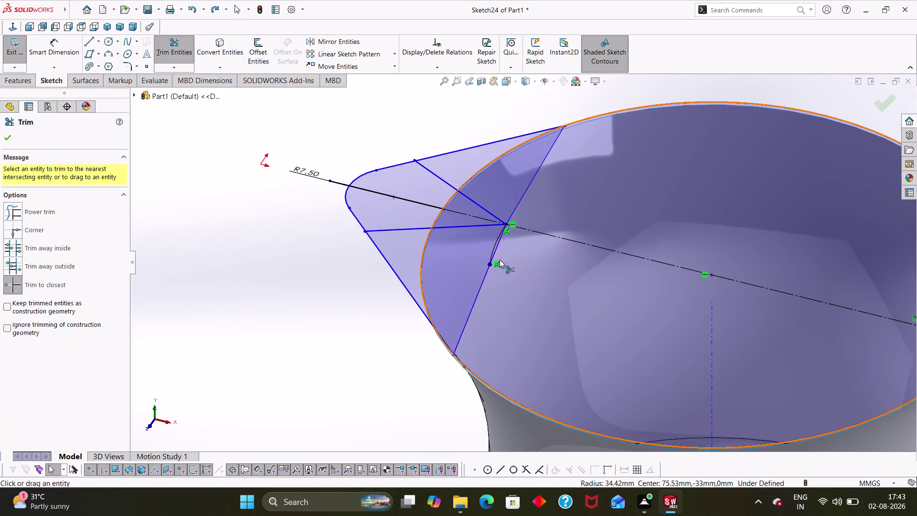
scroll(down, 3)
click(495, 243)
scroll(up, 3)
scroll(up, 3)
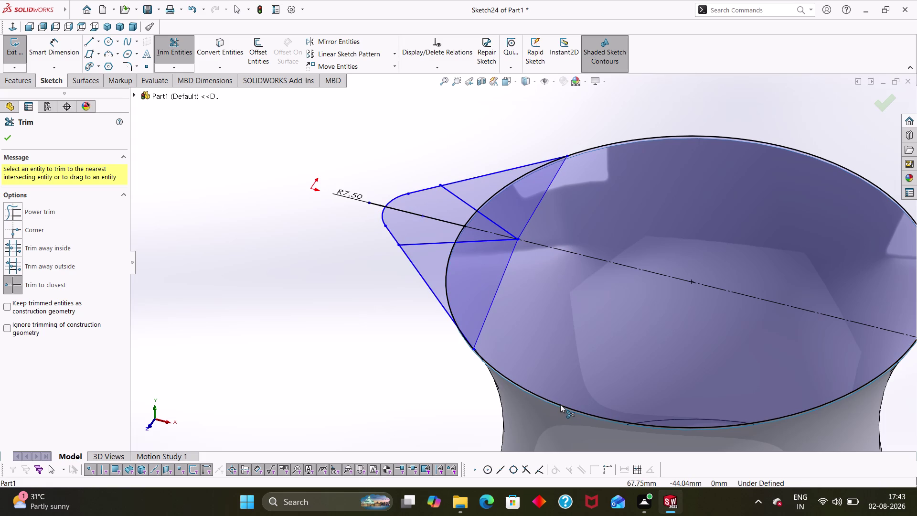
key(Escape)
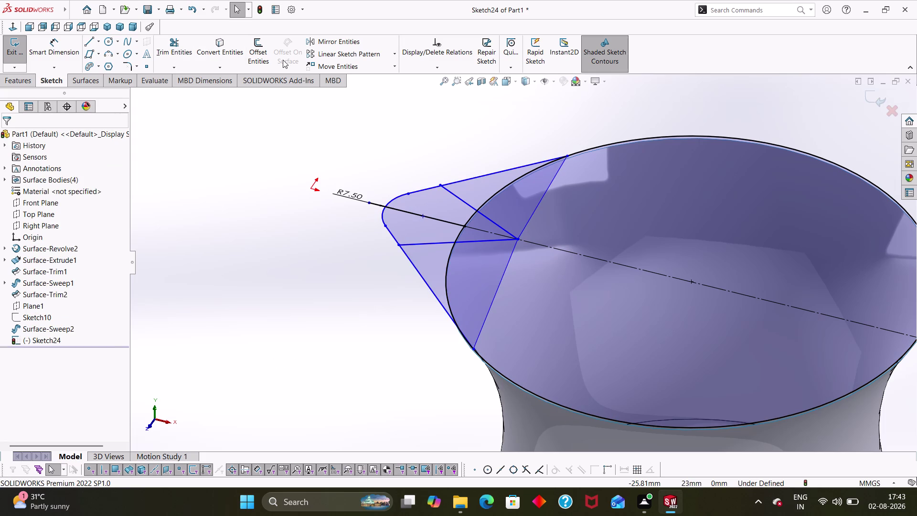
Start an Extruded Surface from Sketch24 using five spout regions and the rim outline contour.
click(84, 85)
click(9, 56)
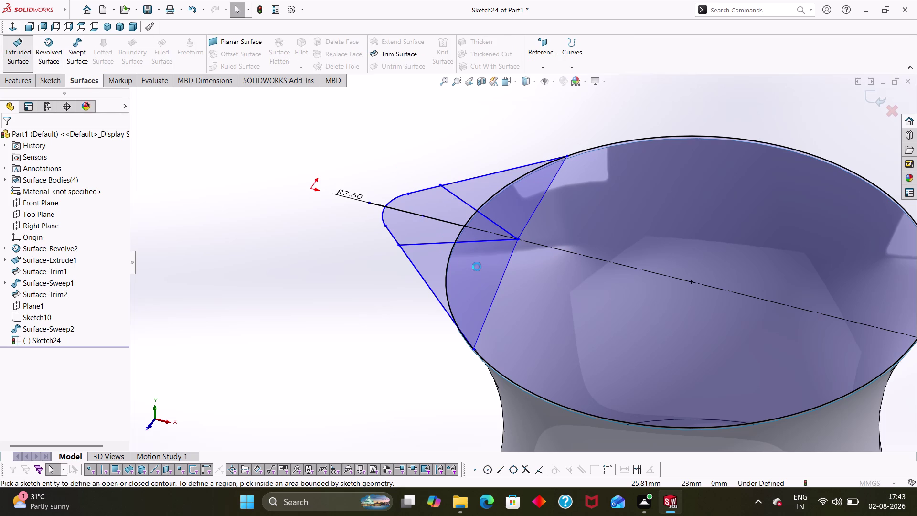
click(465, 263)
click(431, 253)
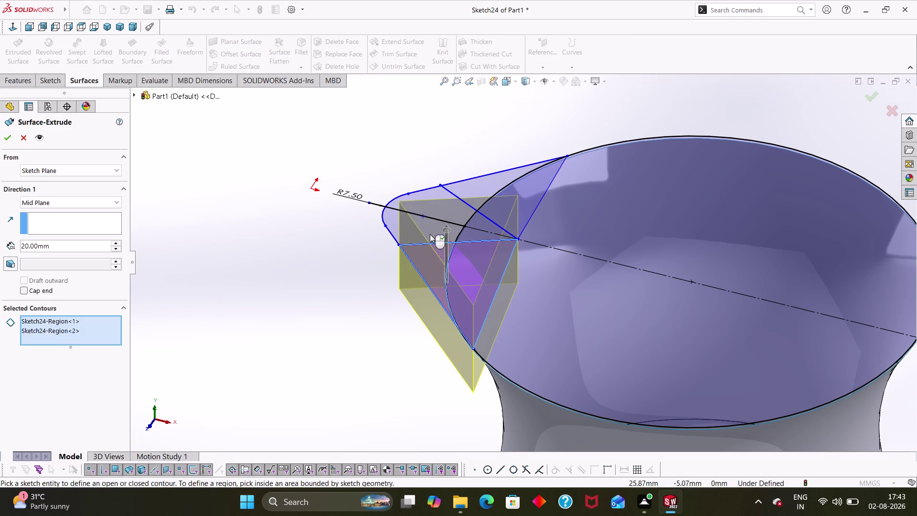
click(395, 216)
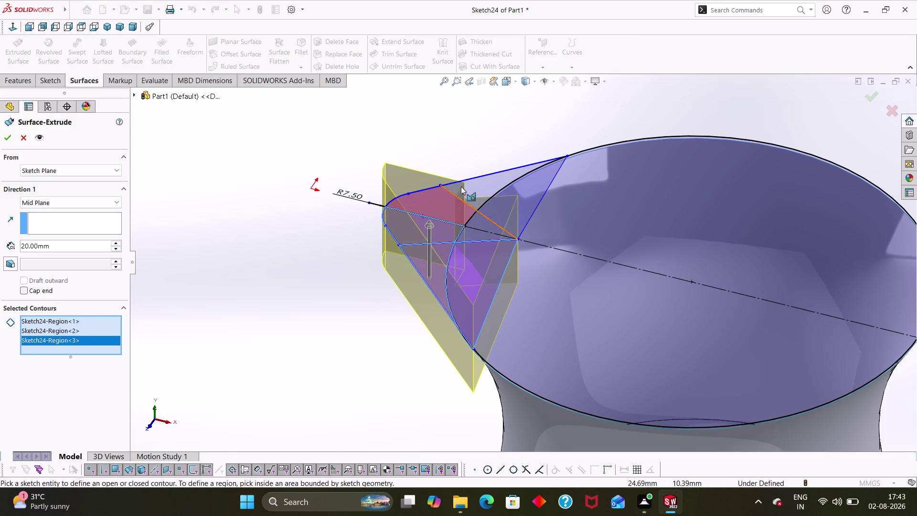
click(474, 182)
click(525, 197)
middle_drag(335, 262, 324, 296)
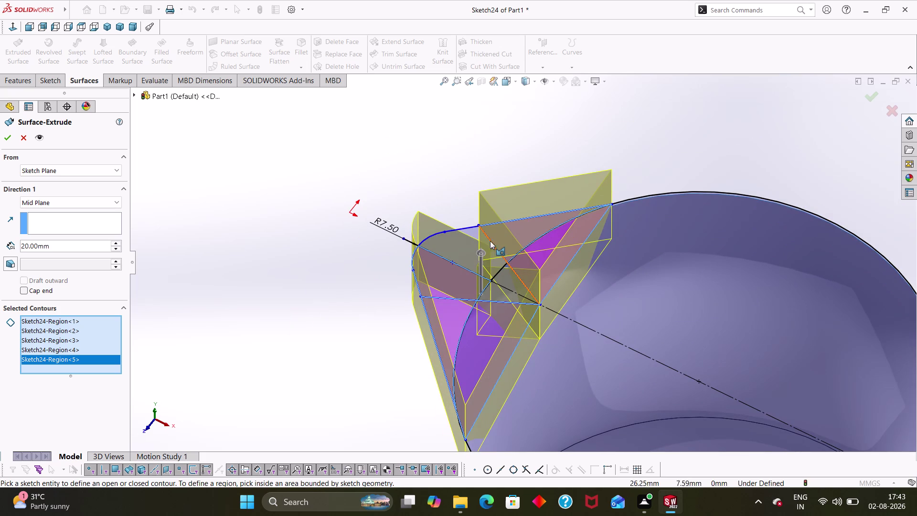
click(470, 228)
middle_drag(373, 384, 386, 323)
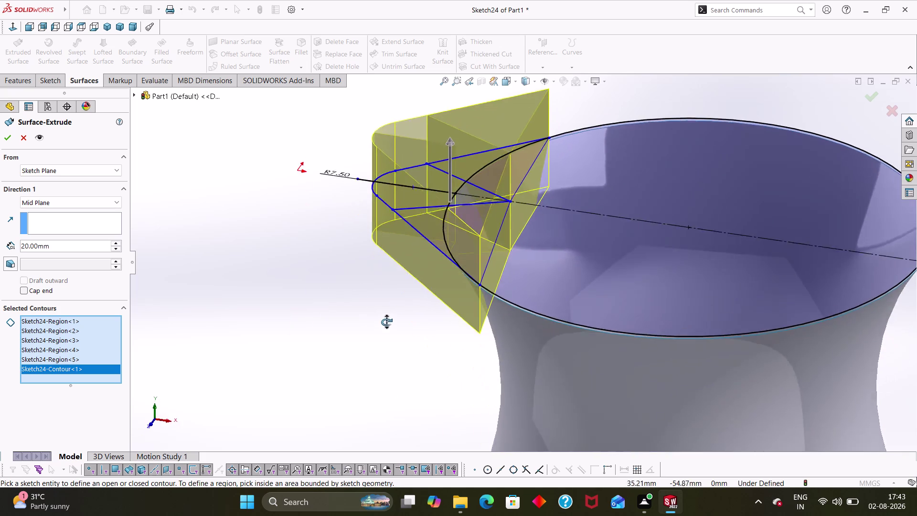
middle_drag(386, 323, 395, 257)
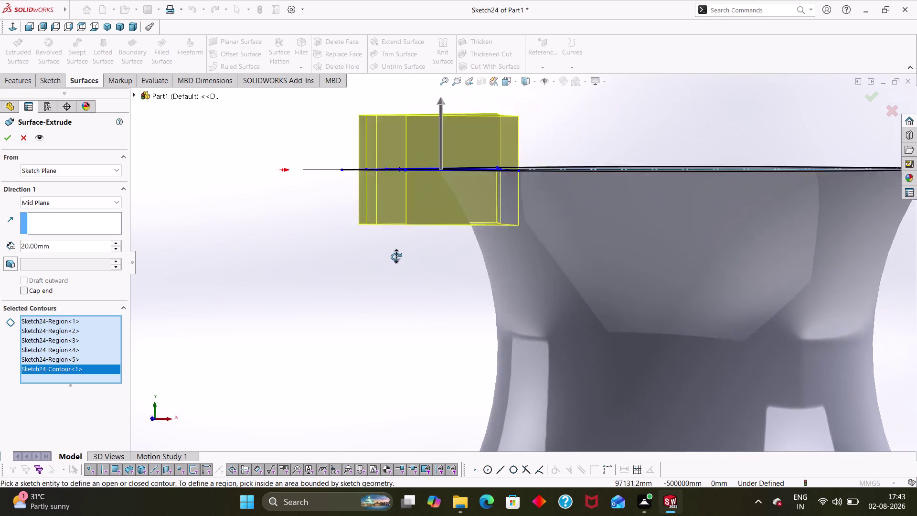
middle_drag(396, 257, 418, 146)
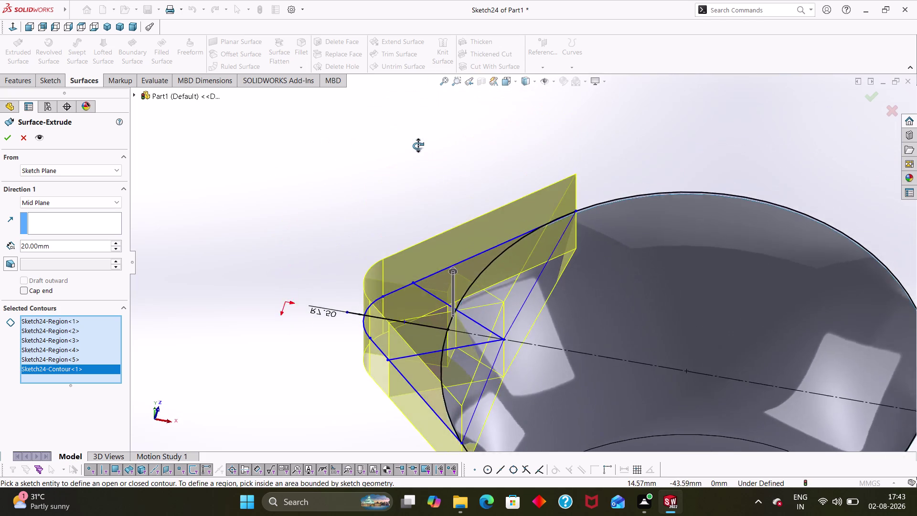
middle_drag(418, 147, 395, 187)
Extrude in one direction only, Blind 20 mm, and confirm Surface-Extrude3.
scroll(up, 3)
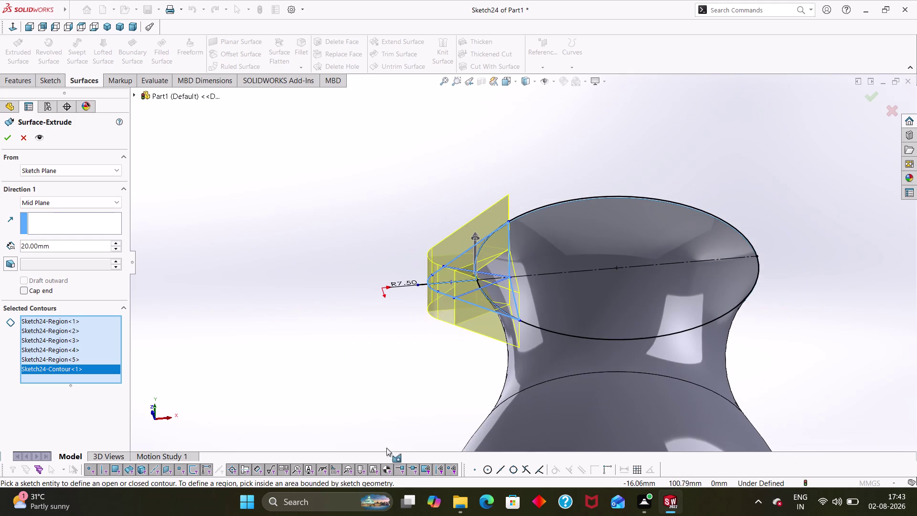
middle_drag(398, 377, 396, 410)
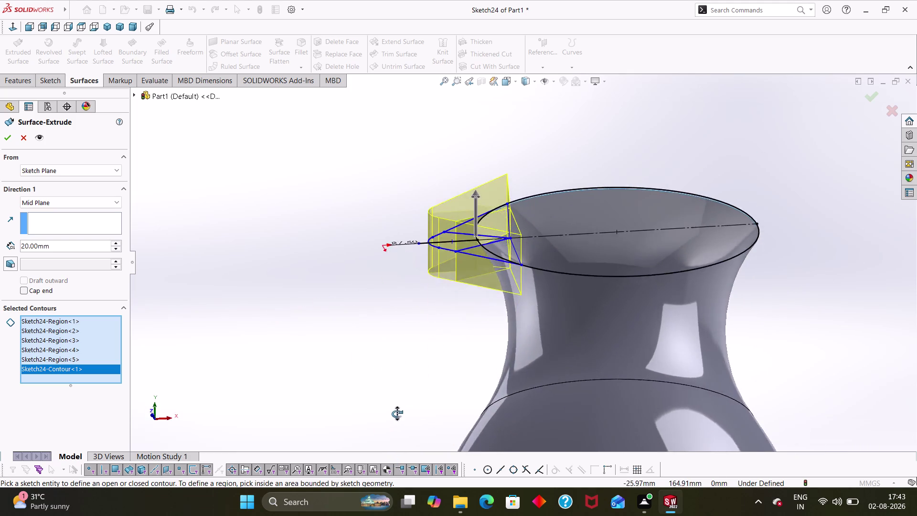
middle_drag(397, 411, 378, 439)
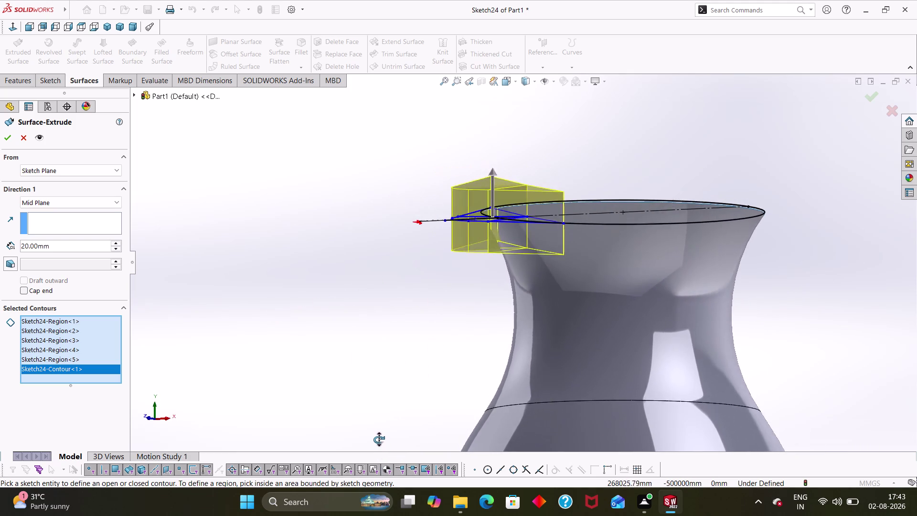
middle_drag(379, 439, 390, 434)
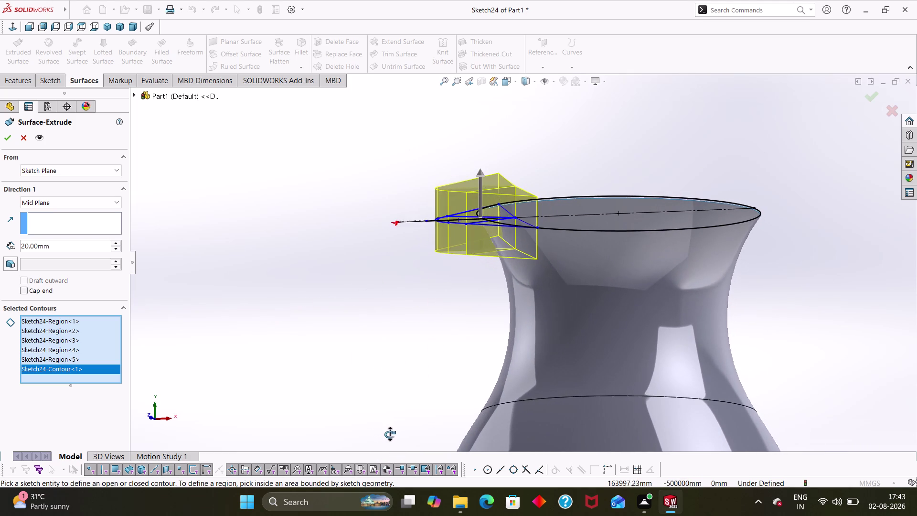
middle_drag(389, 434, 386, 434)
click(75, 247)
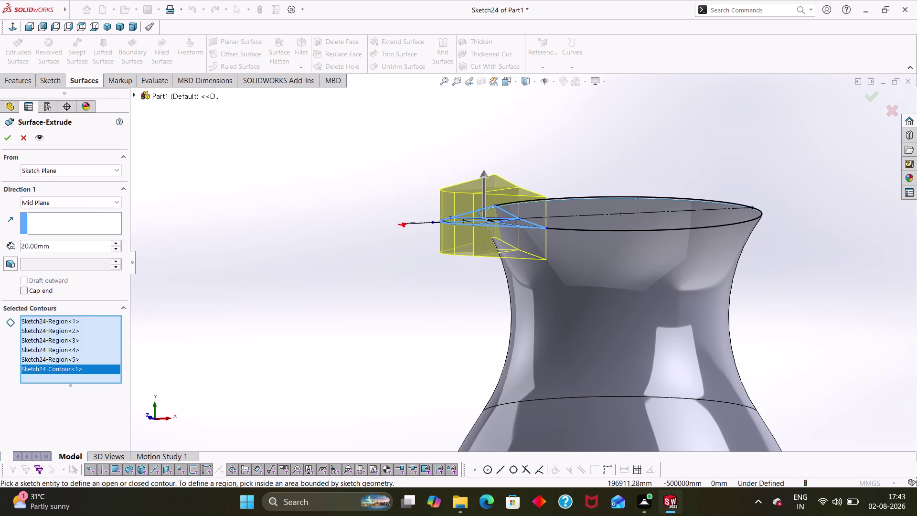
click(89, 196)
click(81, 211)
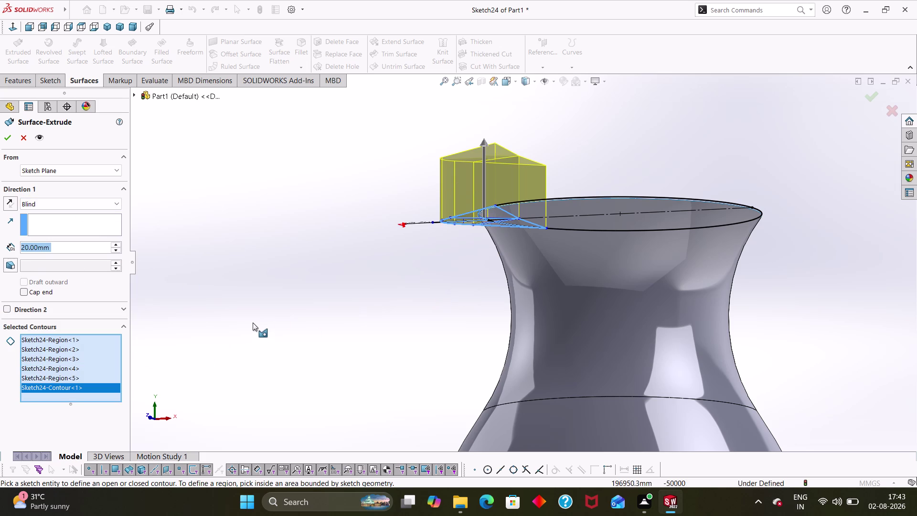
scroll(up, 3)
middle_drag(434, 290, 455, 250)
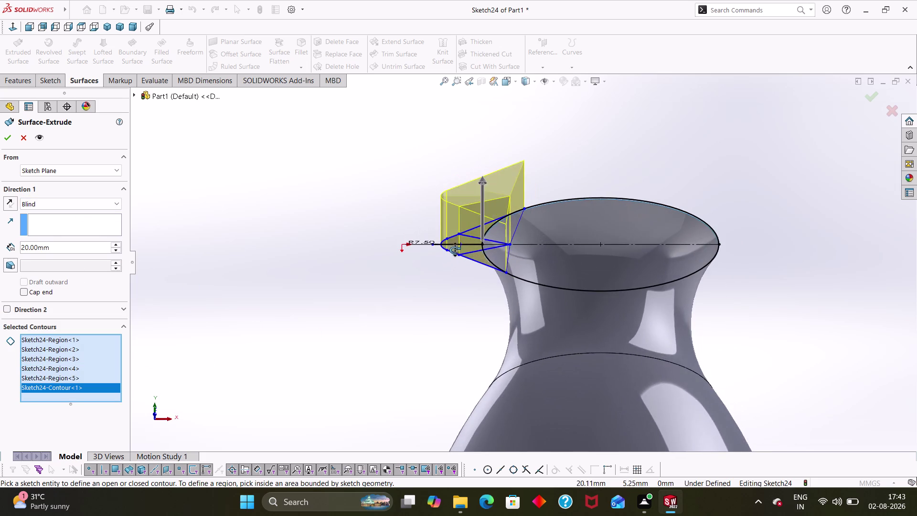
middle_drag(455, 250, 447, 252)
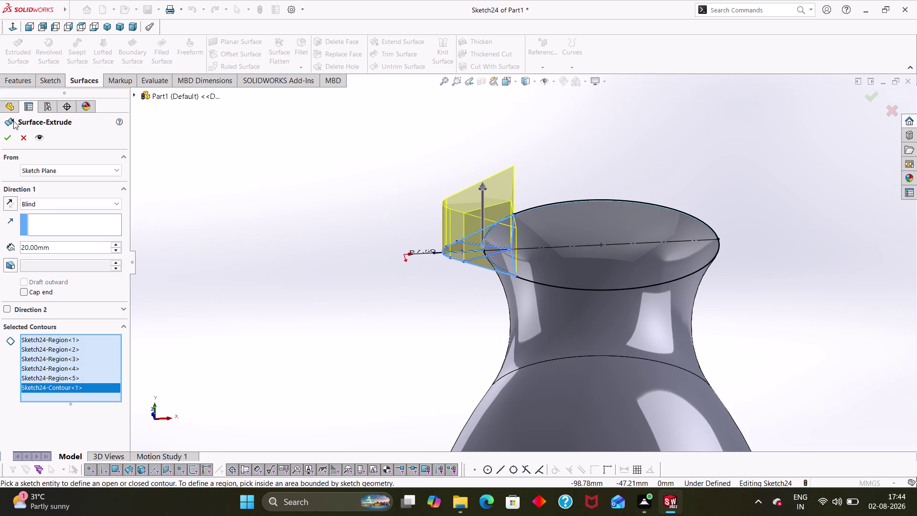
click(6, 139)
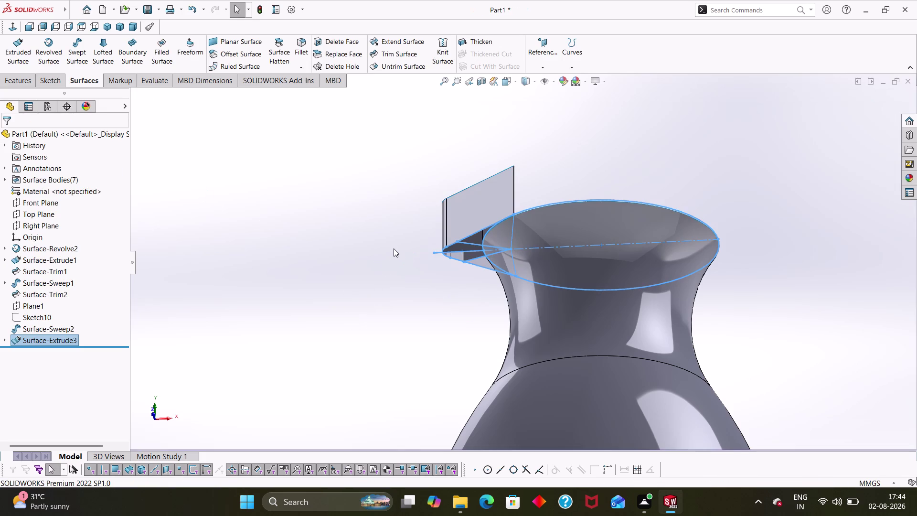
Inspect Surface-Extrude3's spout walls from above, then undo it back into Sketch24.
click(393, 247)
middle_drag(432, 277, 429, 361)
middle_drag(400, 258, 401, 289)
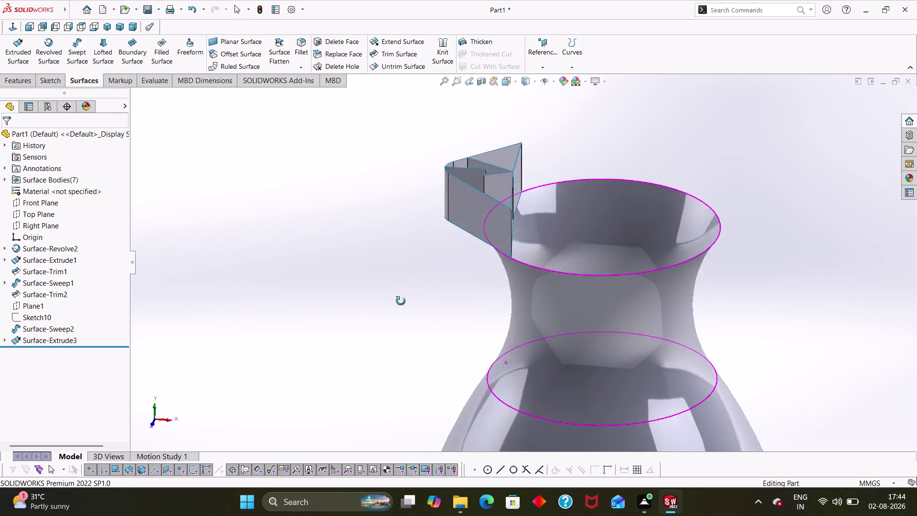
middle_drag(401, 290, 414, 364)
middle_drag(388, 293, 396, 344)
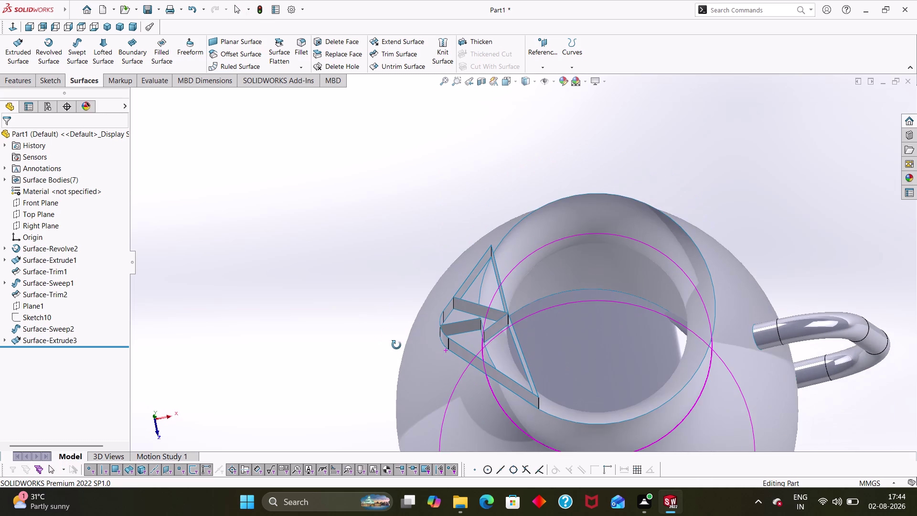
middle_drag(396, 344, 376, 364)
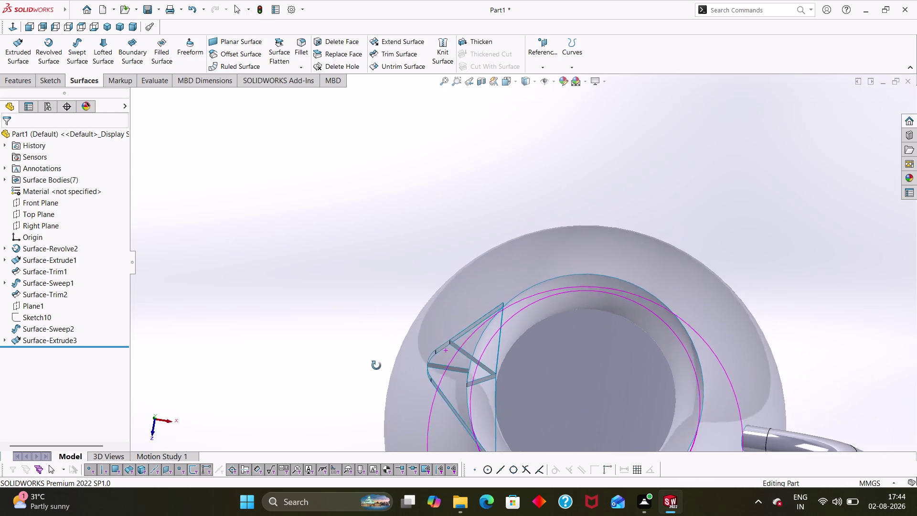
middle_drag(376, 364, 346, 353)
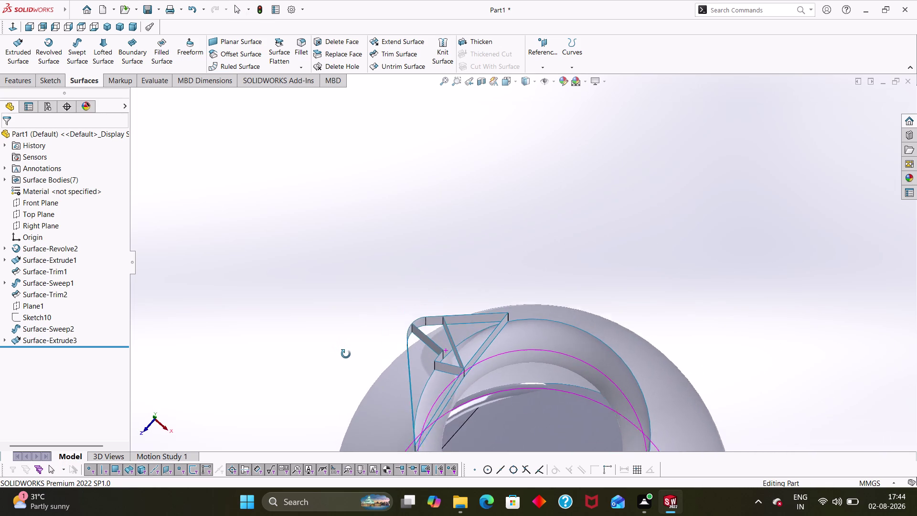
middle_drag(345, 353, 353, 362)
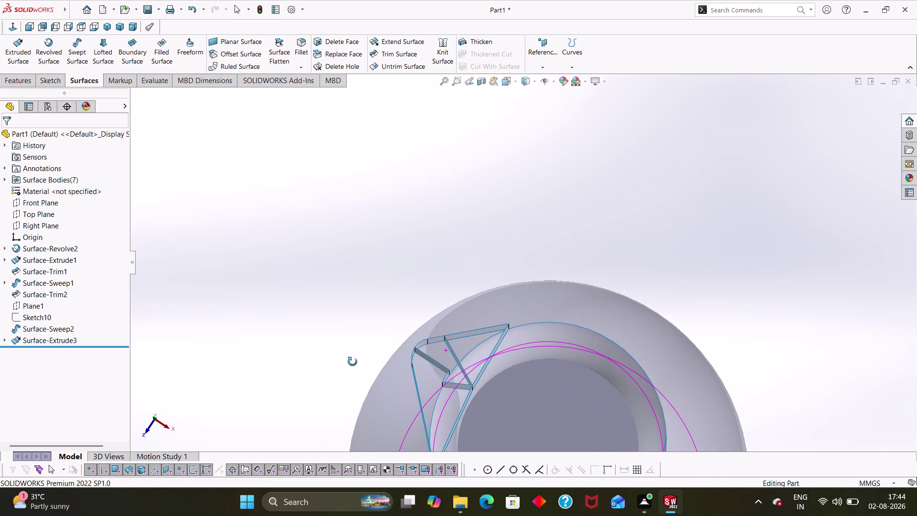
middle_drag(353, 362, 353, 362)
key(ctrl+z)
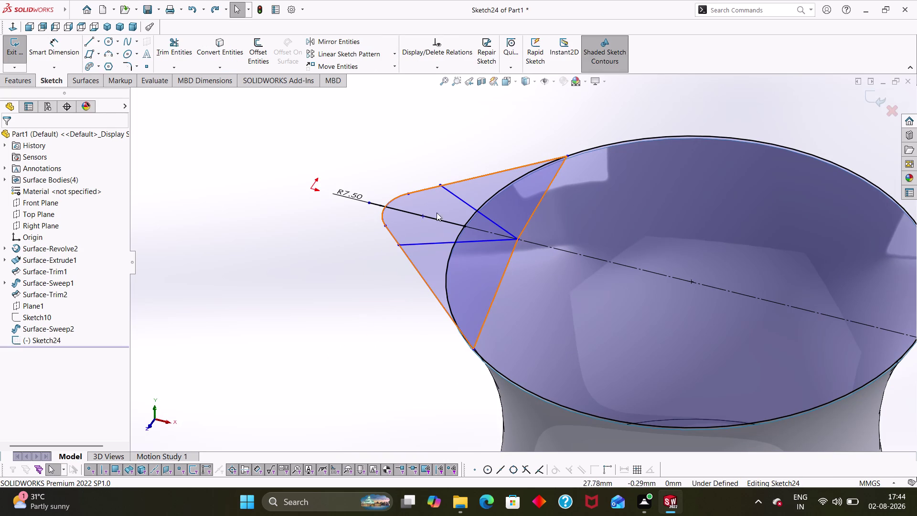
Trim away the centreline pieces inside the rim circle and near the spout tip.
click(186, 55)
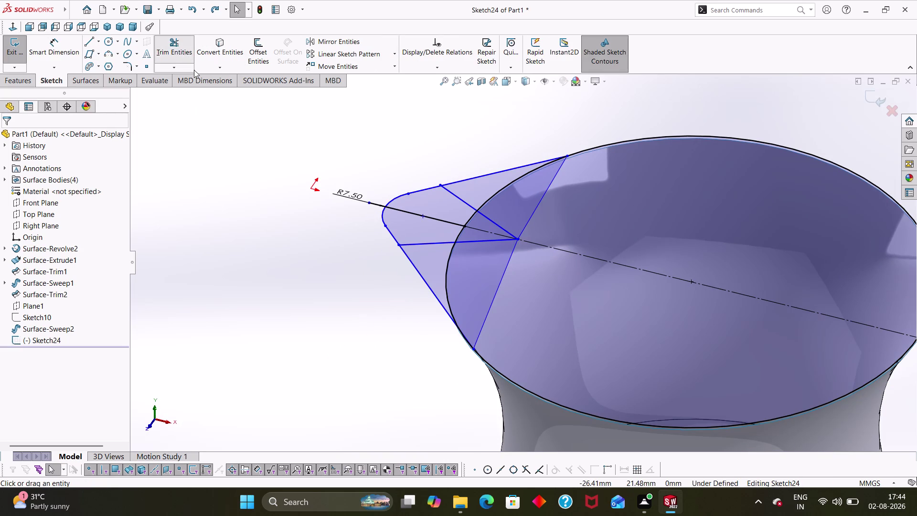
click(575, 250)
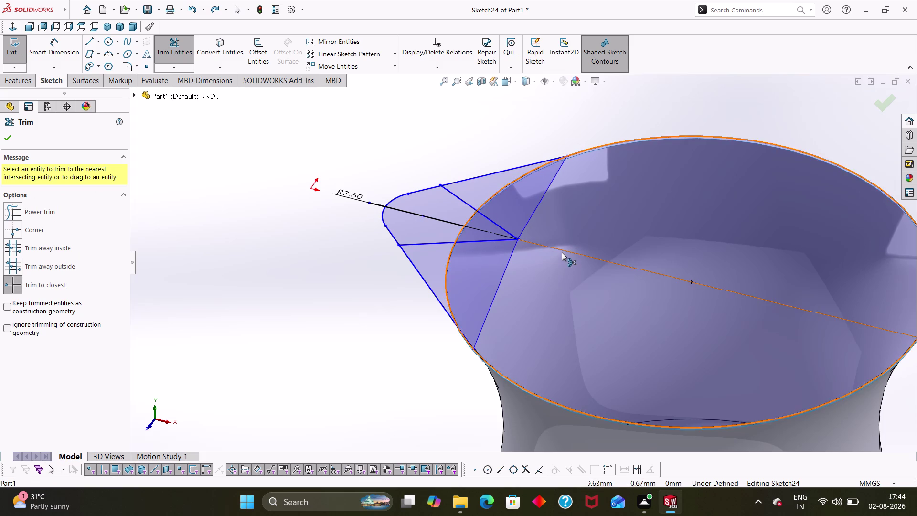
click(562, 250)
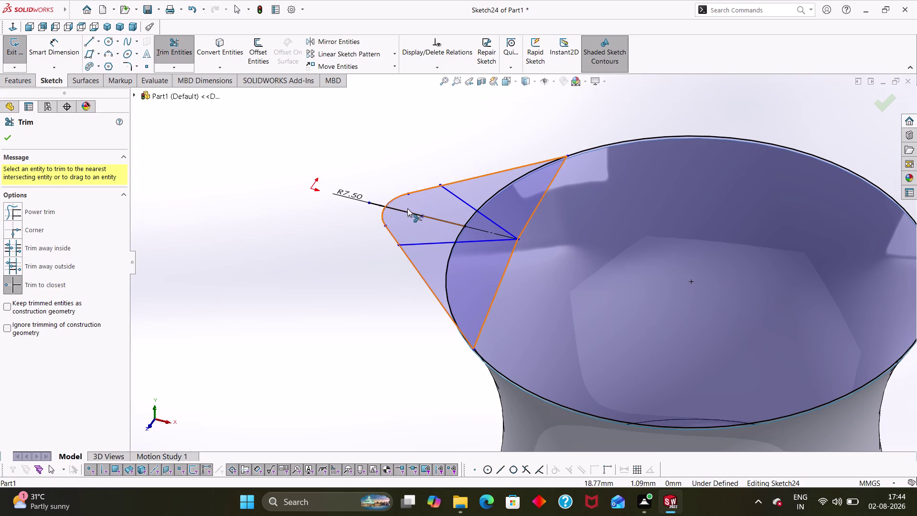
click(409, 213)
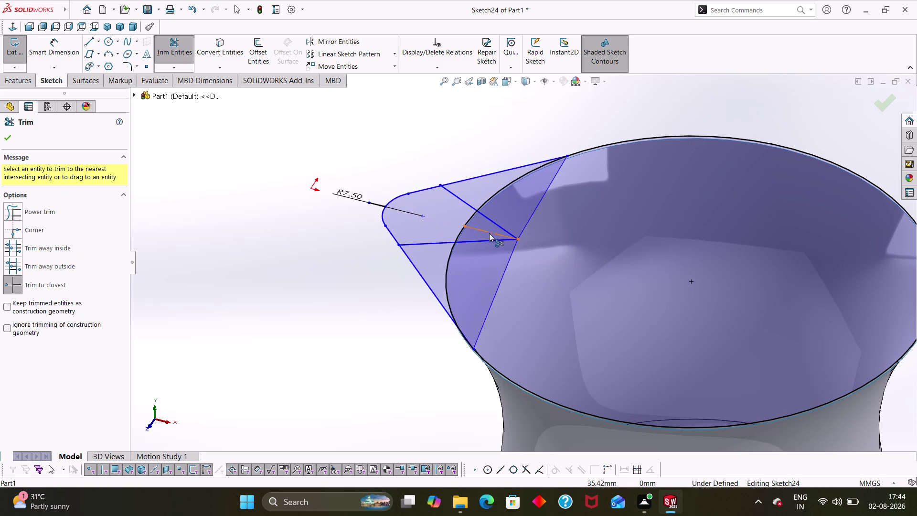
click(480, 230)
key(Escape)
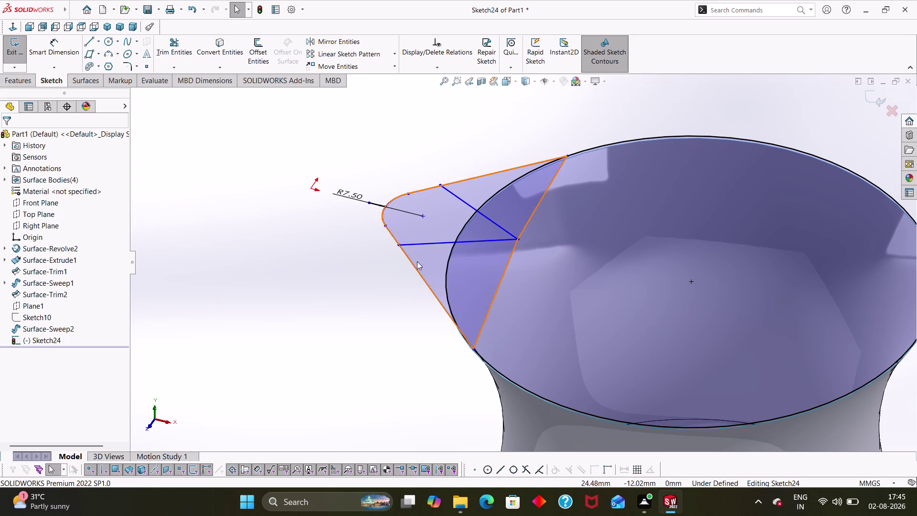
middle_drag(391, 393, 381, 397)
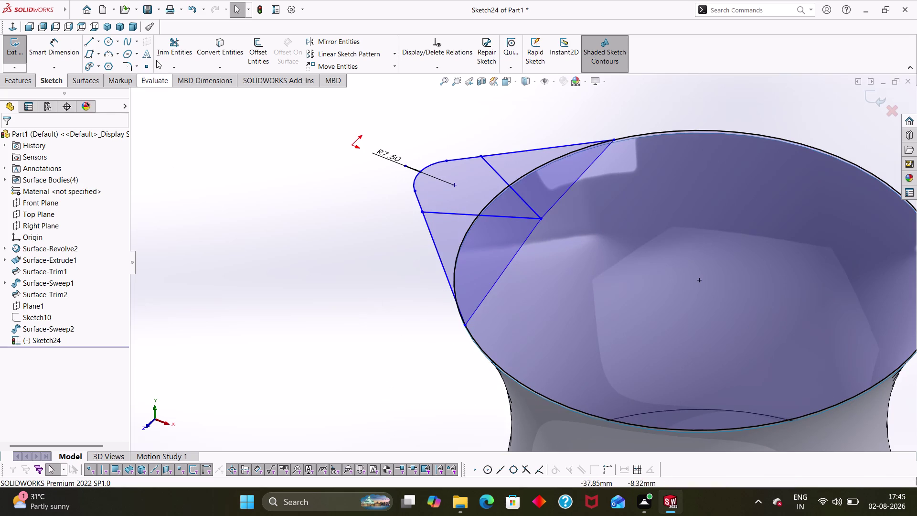
Trim the three rim circle arcs inside the spout and confirm the trims.
click(160, 56)
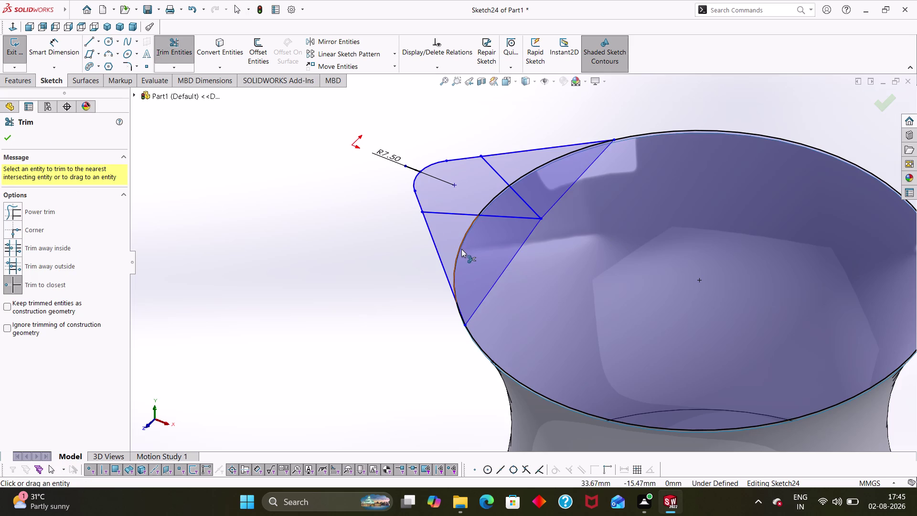
click(459, 249)
click(488, 204)
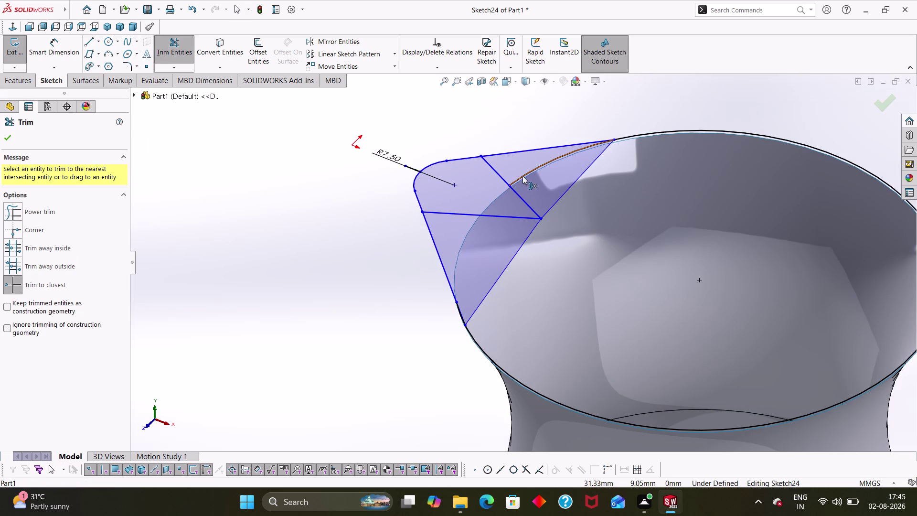
click(523, 176)
middle_drag(421, 383, 447, 356)
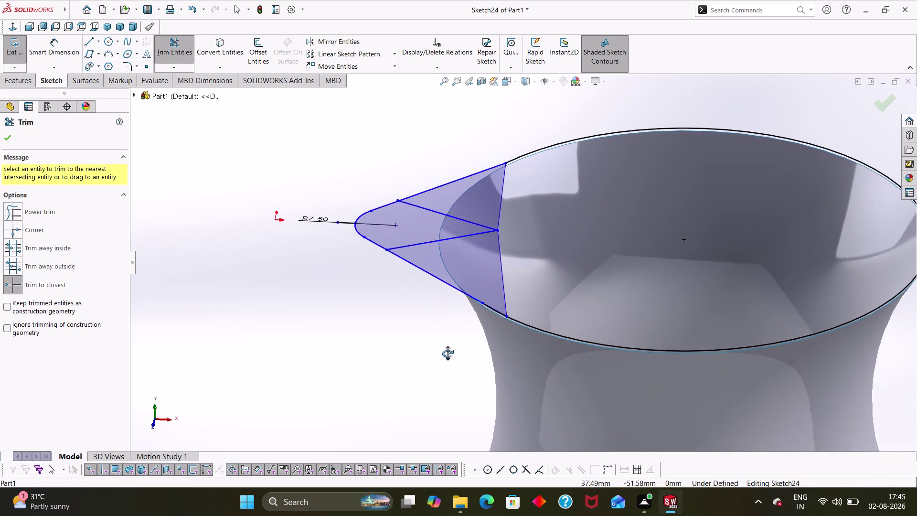
middle_drag(448, 355, 433, 356)
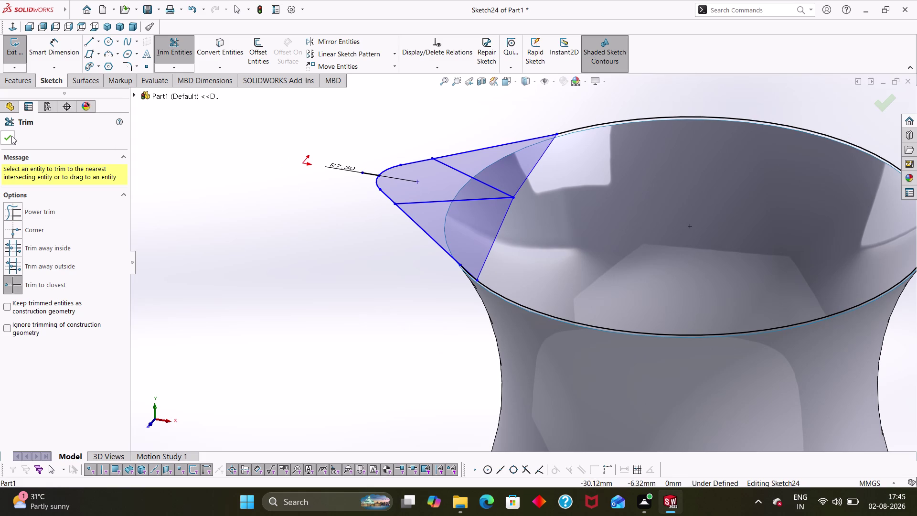
click(11, 135)
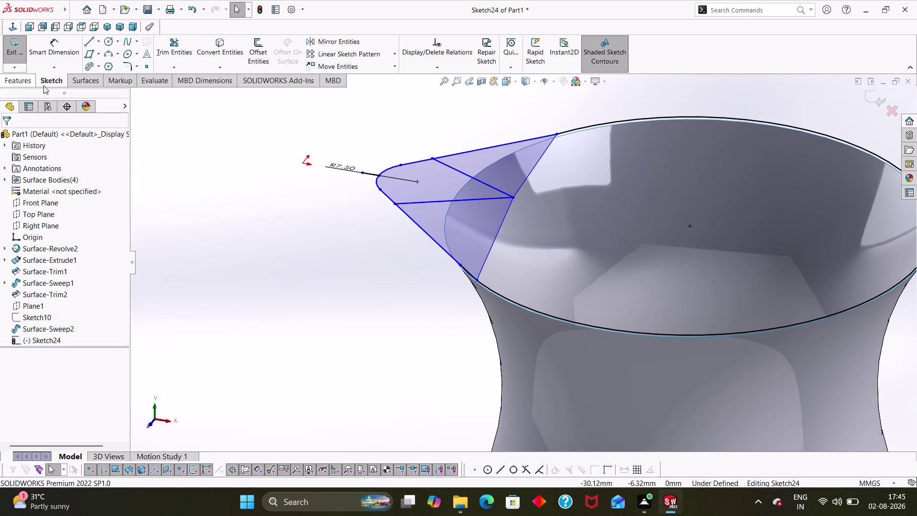
click(77, 80)
Select three Sketch24 spout regions for a new extruded surface.
click(25, 61)
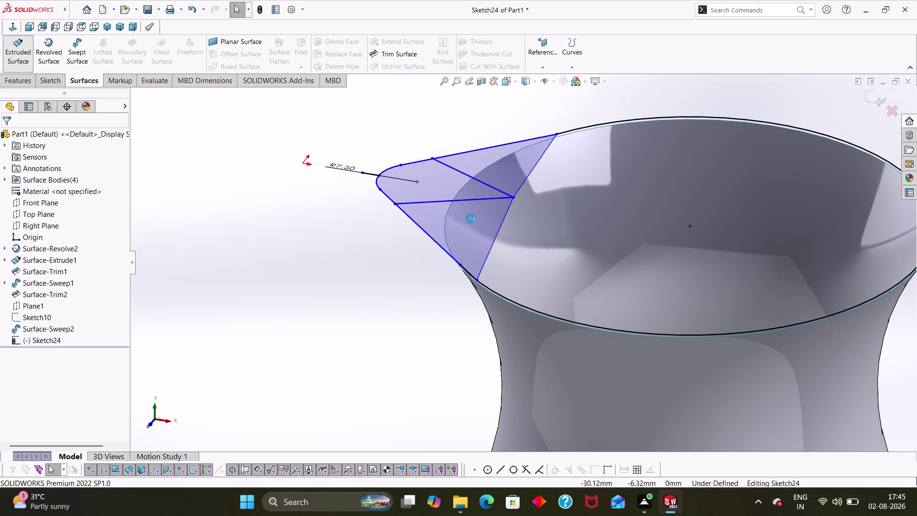
click(471, 242)
middle_drag(549, 243, 515, 272)
click(480, 211)
middle_drag(609, 172, 612, 173)
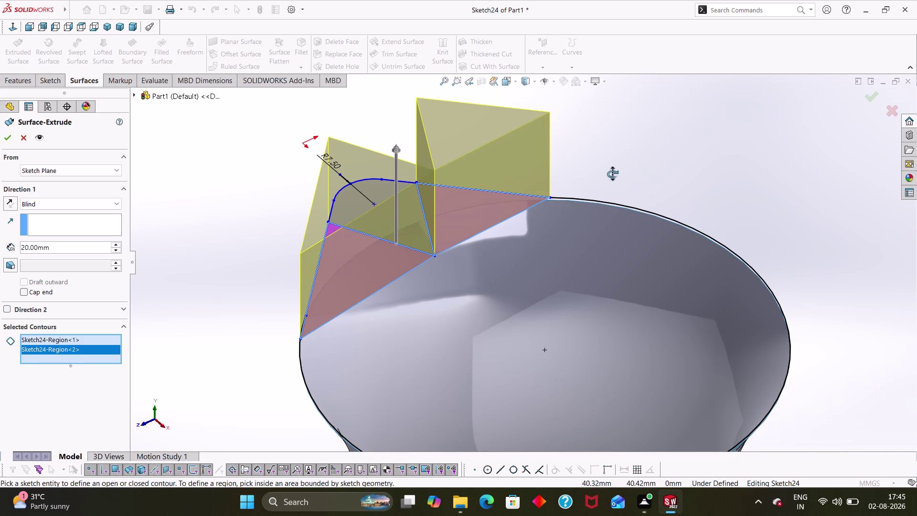
middle_drag(611, 173, 664, 209)
click(411, 137)
scroll(up, 3)
middle_drag(434, 237, 413, 245)
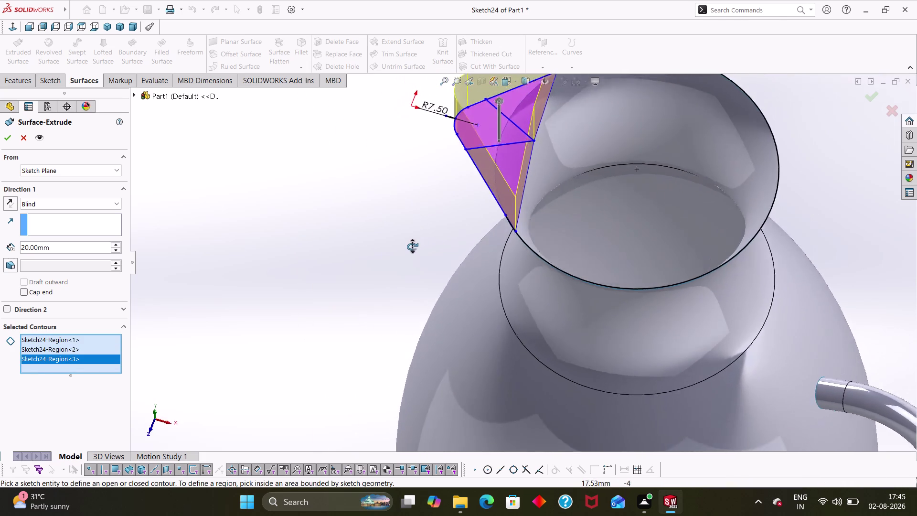
middle_drag(413, 246, 409, 250)
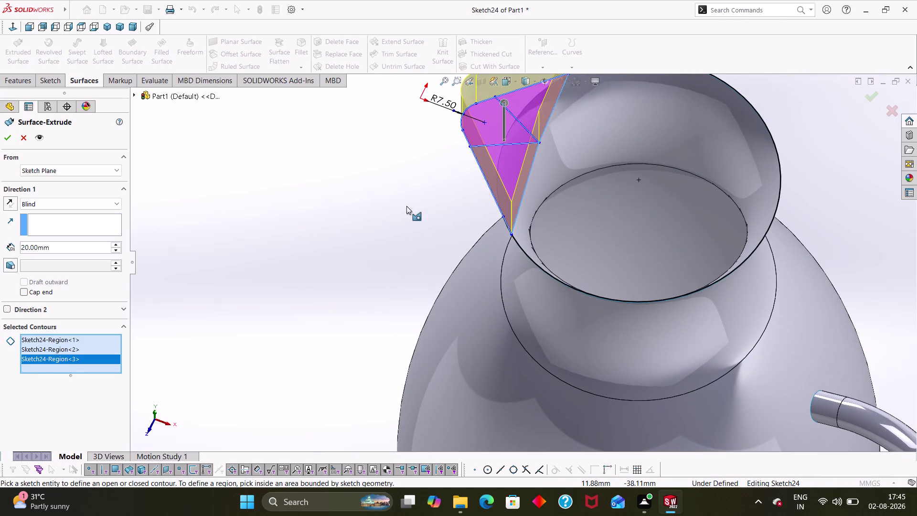
scroll(up, 3)
middle_click(409, 247)
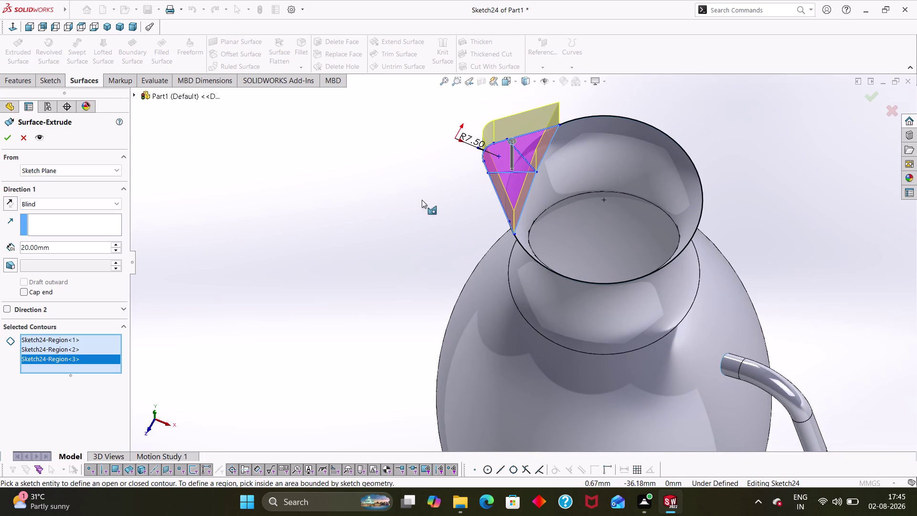
middle_drag(433, 228, 458, 186)
scroll(up, 3)
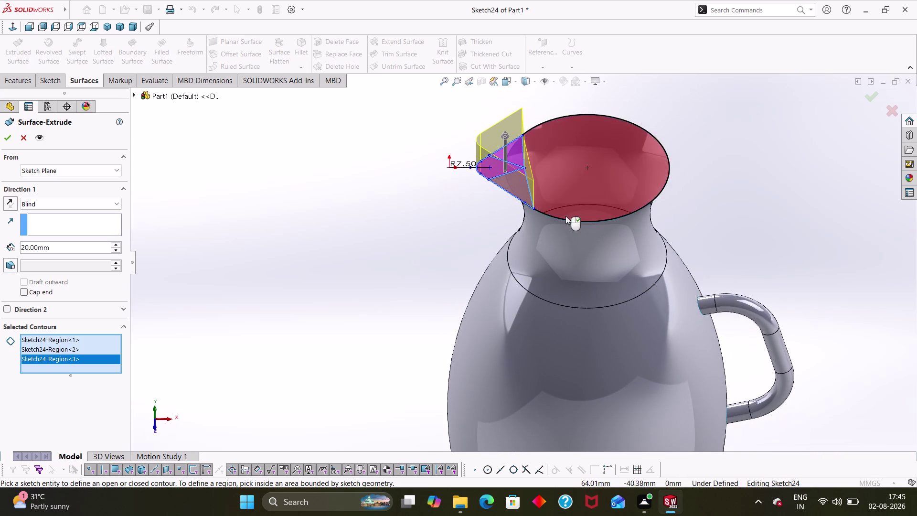
Add the rim circle region, fix the spout selection, and create the 20 mm extrusion.
click(568, 217)
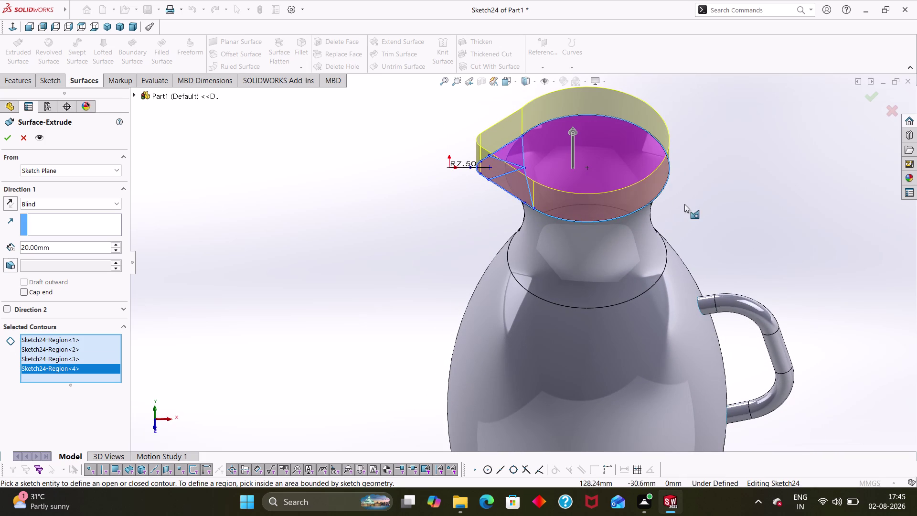
middle_drag(690, 204, 726, 201)
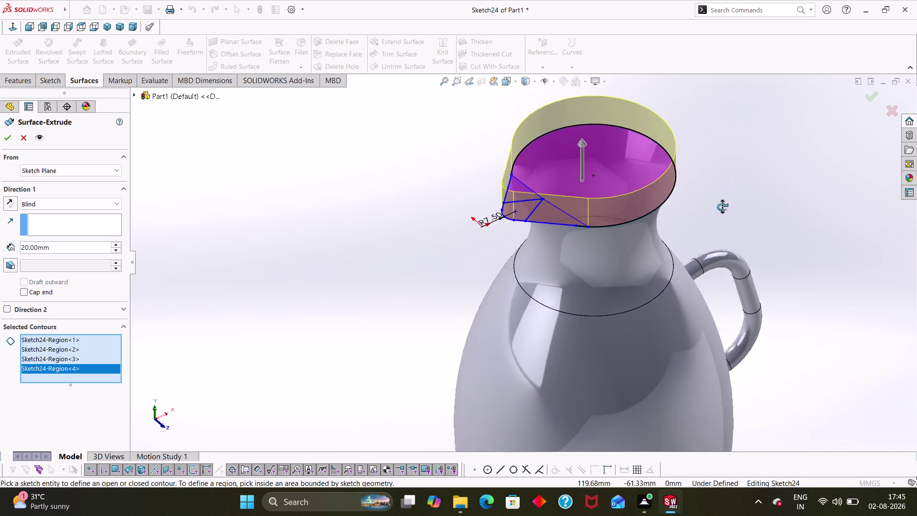
middle_drag(725, 201, 719, 165)
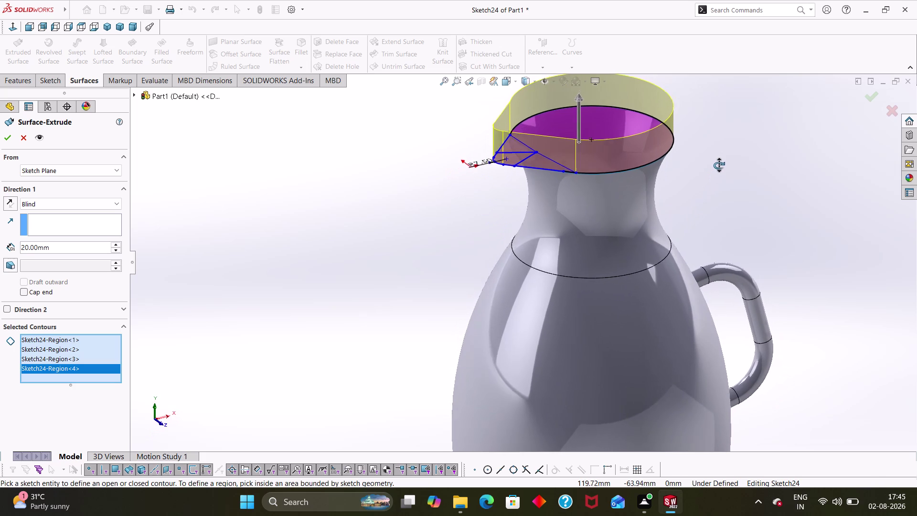
middle_drag(719, 165, 718, 167)
scroll(up, 3)
middle_drag(693, 202, 699, 165)
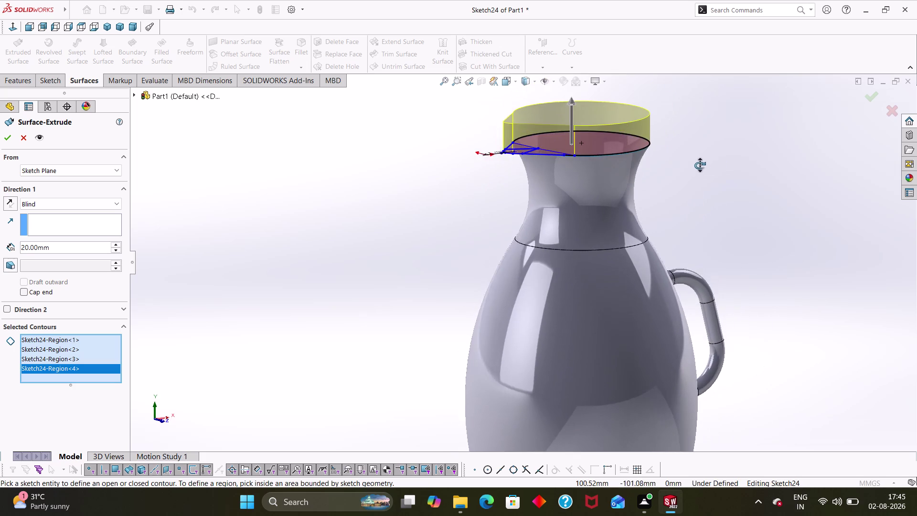
middle_drag(699, 165, 648, 211)
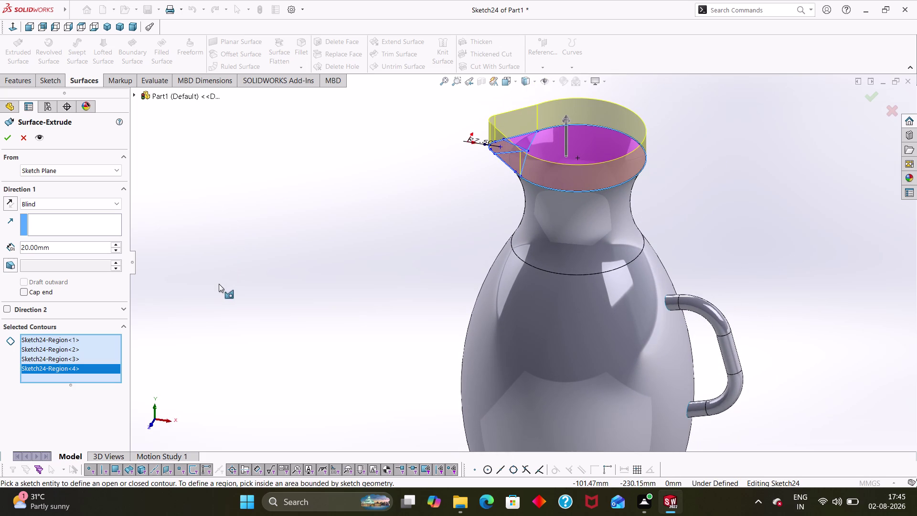
middle_drag(445, 186, 429, 233)
click(515, 160)
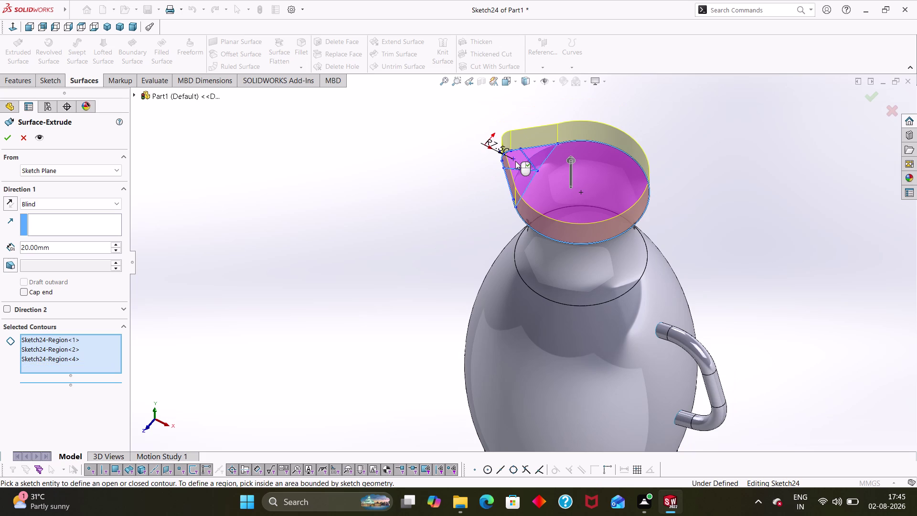
middle_drag(431, 194, 458, 250)
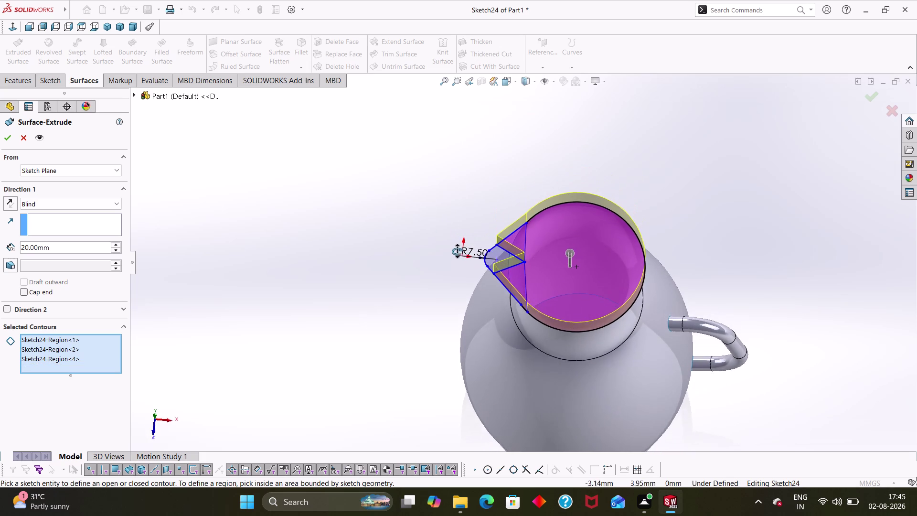
middle_drag(458, 250, 453, 264)
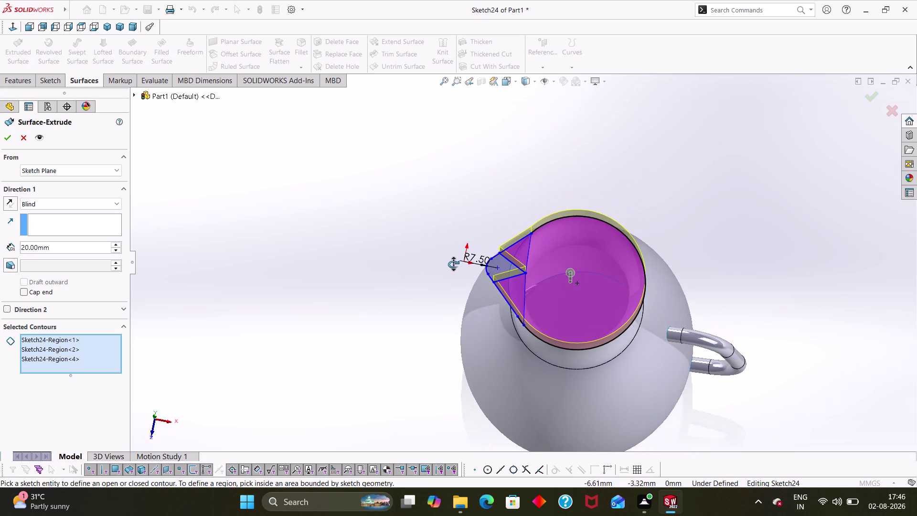
middle_drag(453, 264, 453, 266)
click(493, 268)
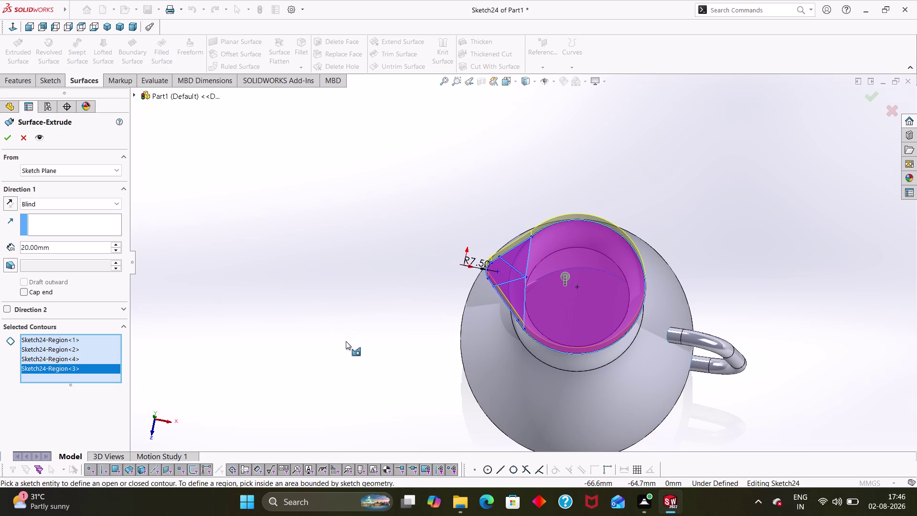
click(12, 137)
click(360, 295)
middle_drag(394, 332, 395, 332)
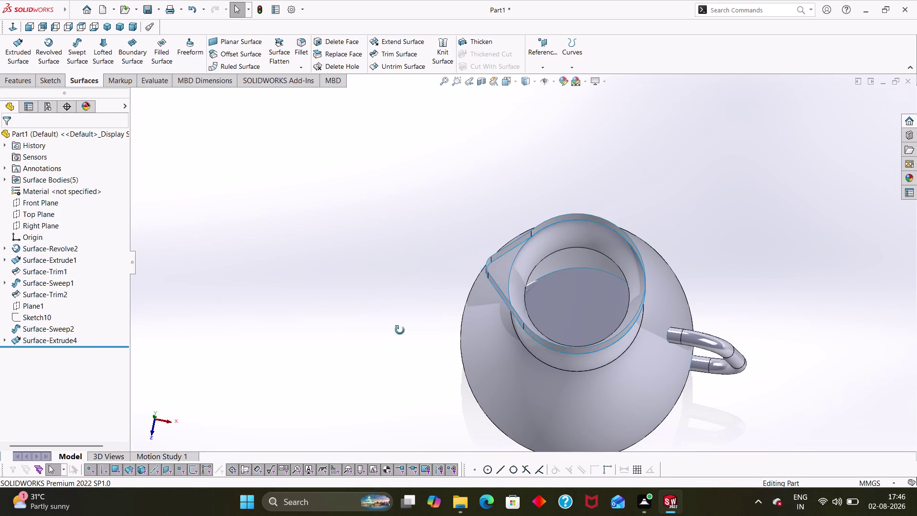
middle_drag(395, 331, 422, 243)
scroll(up, 3)
middle_drag(466, 214, 463, 229)
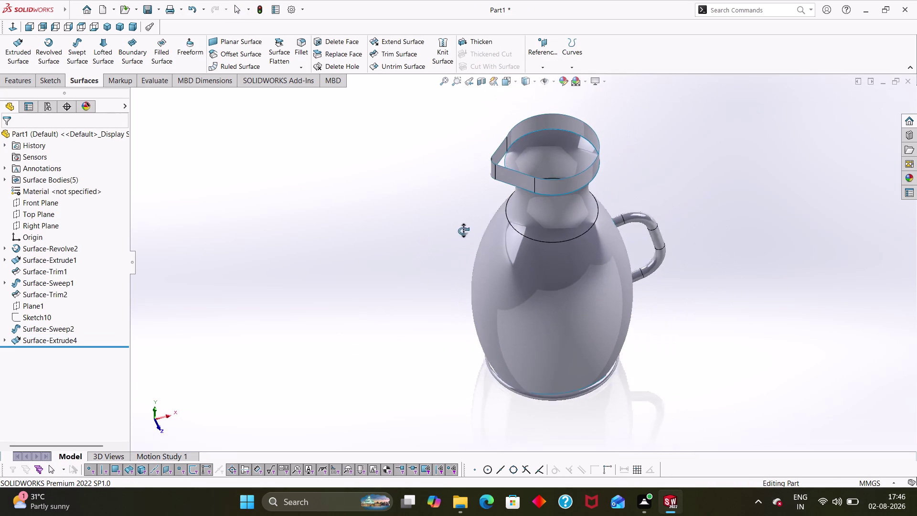
middle_drag(464, 228, 477, 206)
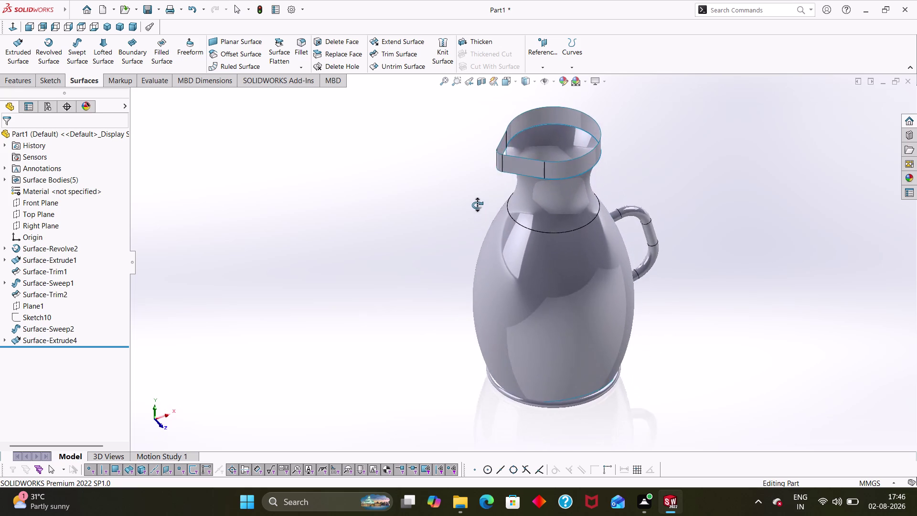
middle_drag(477, 205, 443, 157)
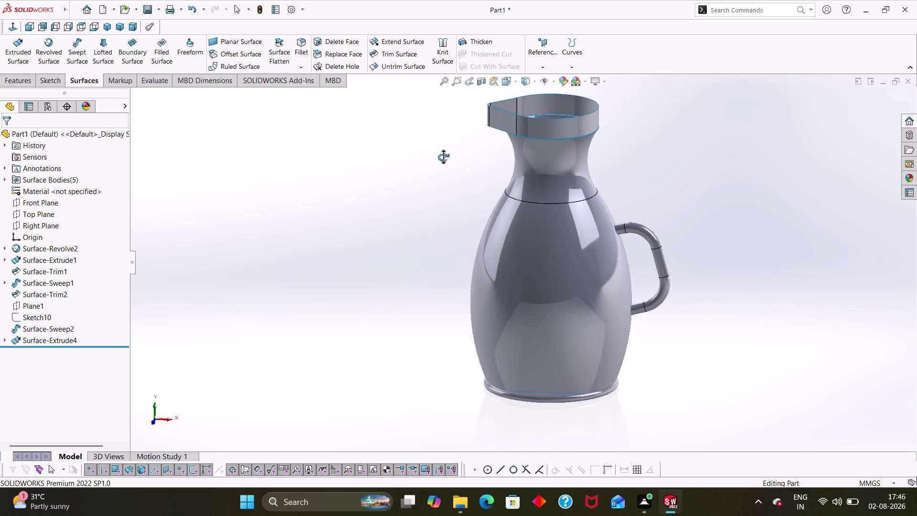
middle_drag(444, 157, 447, 335)
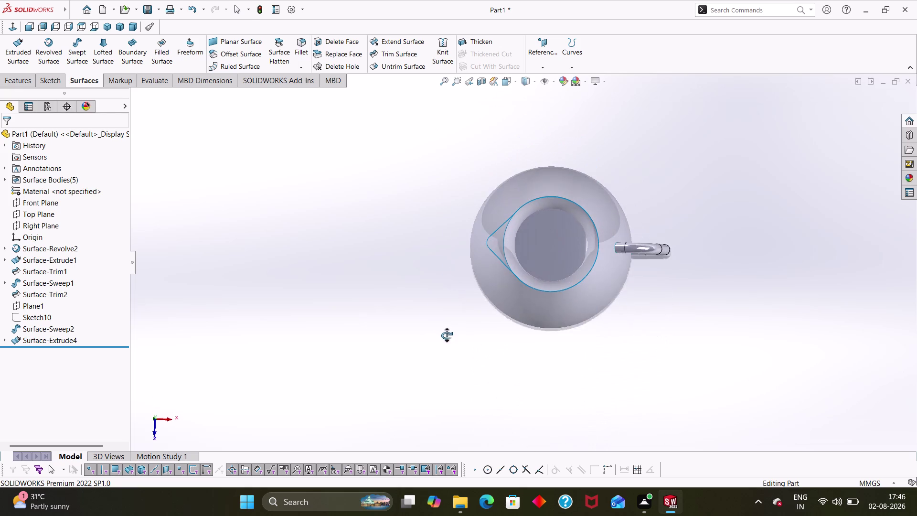
middle_drag(447, 335, 445, 336)
scroll(down, 3)
scroll(down, 3)
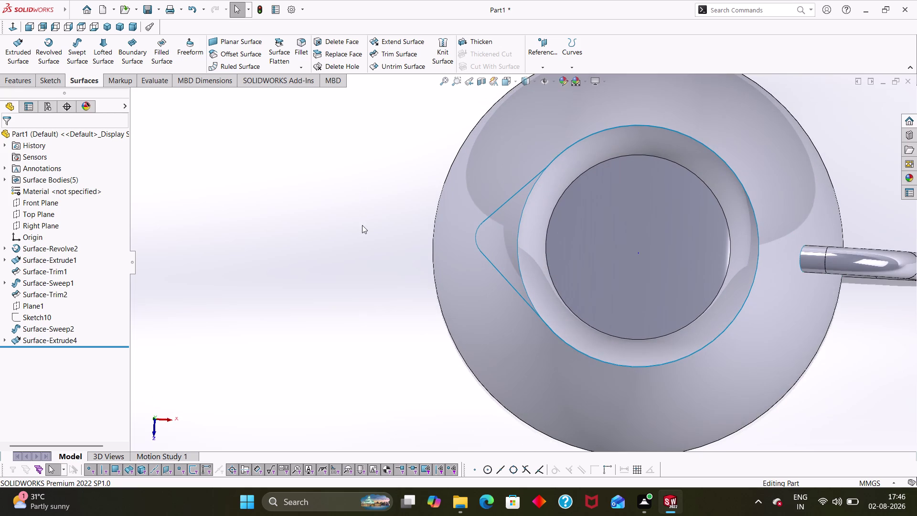
middle_drag(446, 295, 475, 212)
scroll(up, 3)
middle_drag(422, 291, 444, 248)
scroll(up, 3)
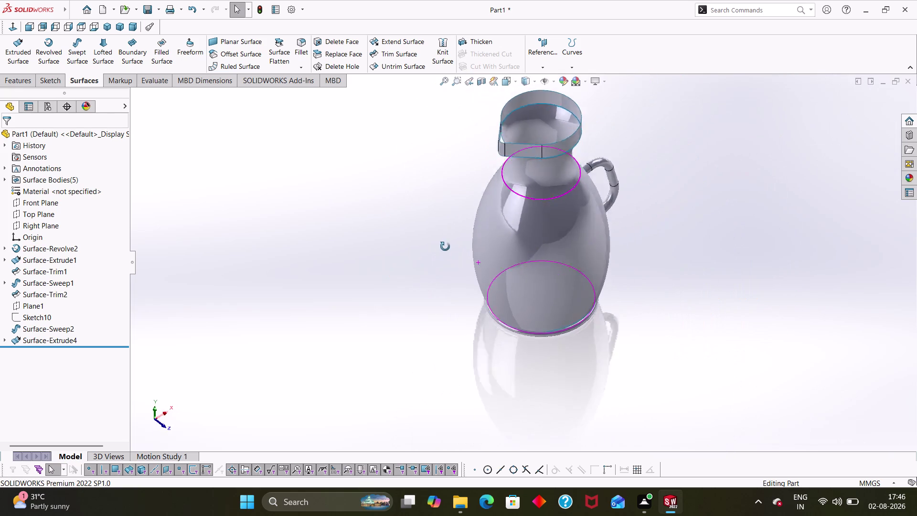
middle_drag(445, 249, 403, 317)
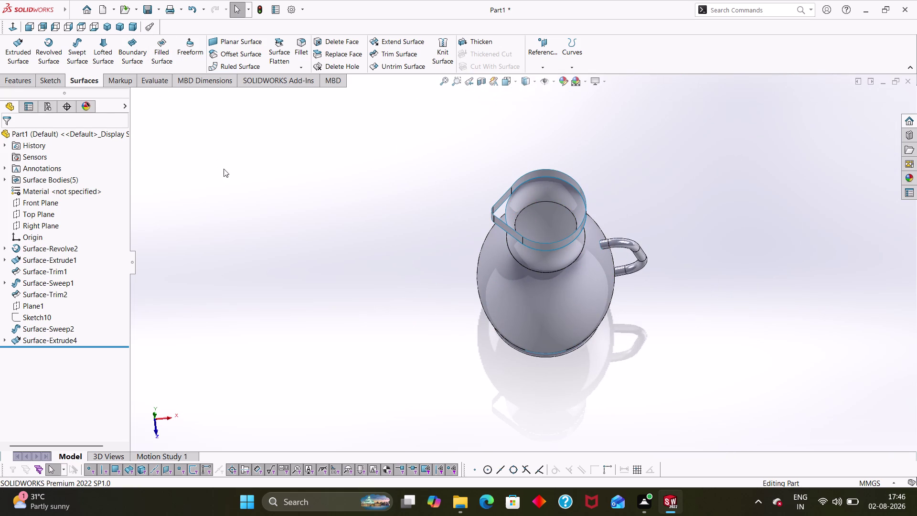
middle_drag(312, 299, 358, 238)
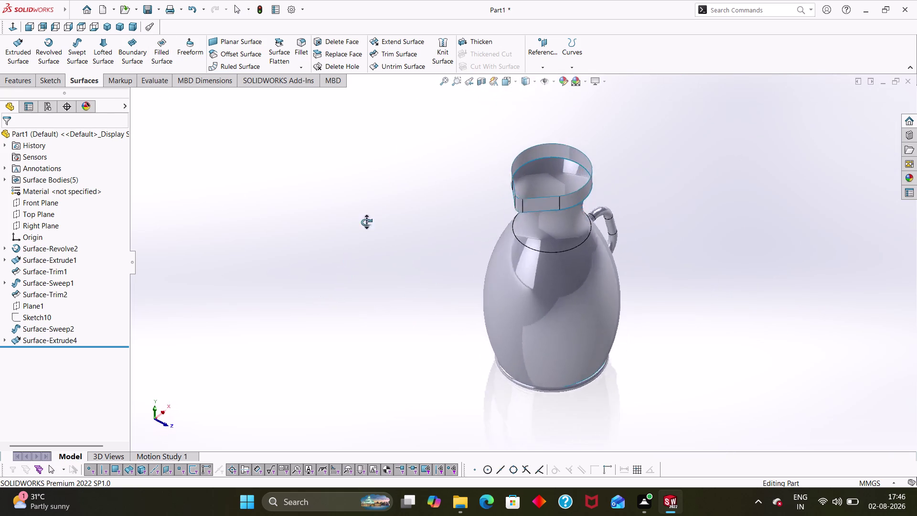
middle_drag(358, 238, 450, 125)
middle_drag(444, 306, 462, 172)
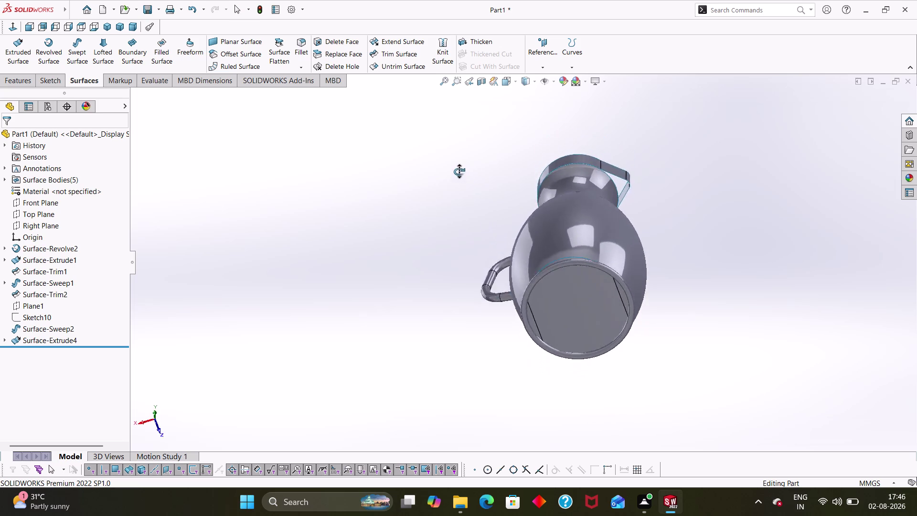
middle_drag(462, 172, 283, 348)
middle_drag(331, 236, 307, 267)
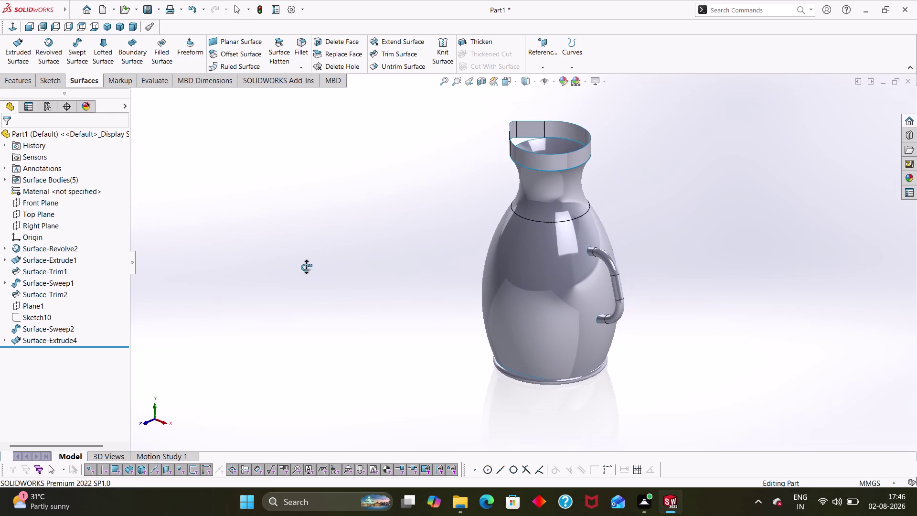
middle_drag(307, 267, 306, 267)
click(558, 171)
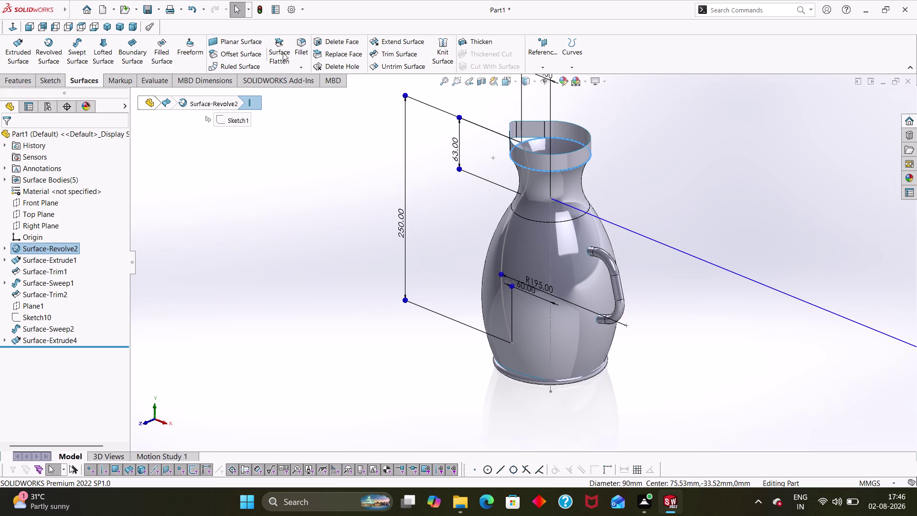
Set up a 3 mm face fillet between the round rim face and the jug body face.
click(301, 49)
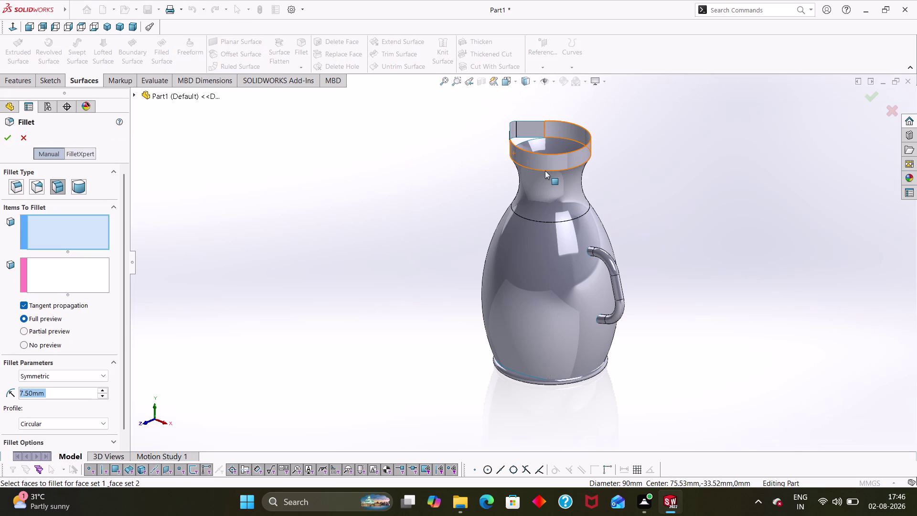
click(545, 170)
click(554, 172)
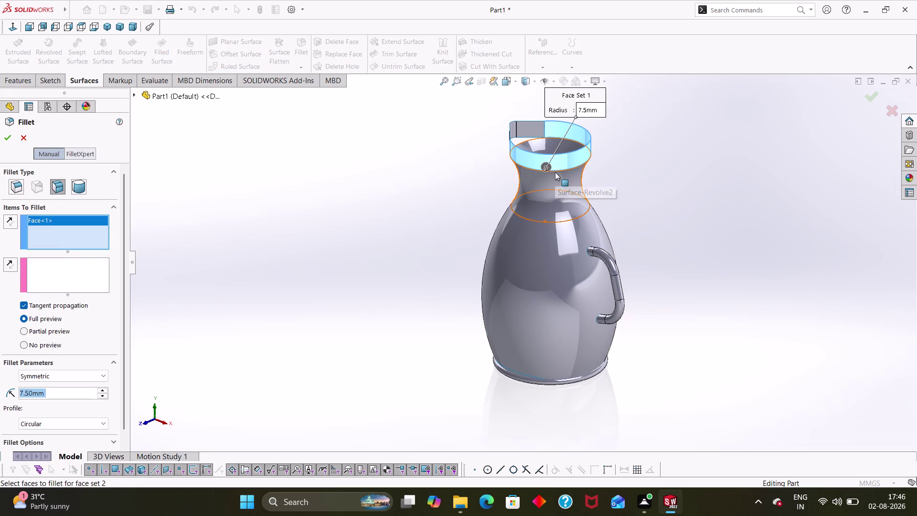
click(90, 270)
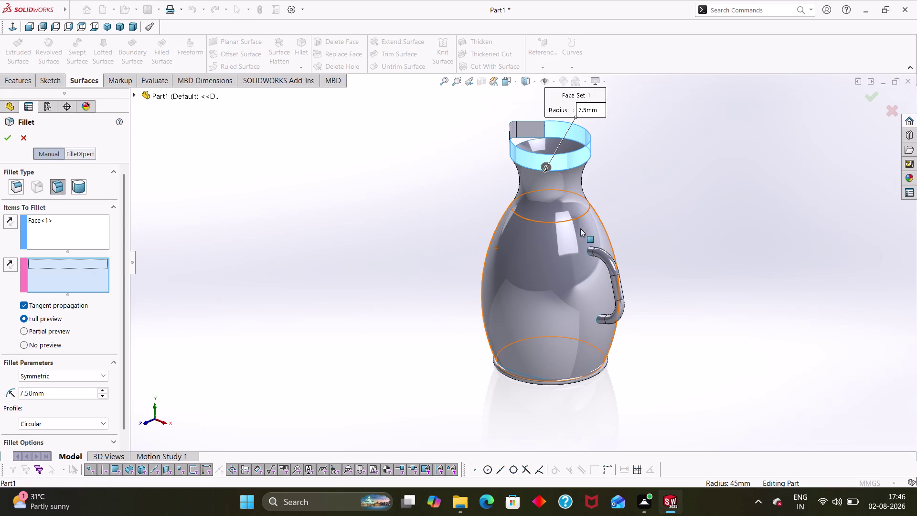
click(566, 184)
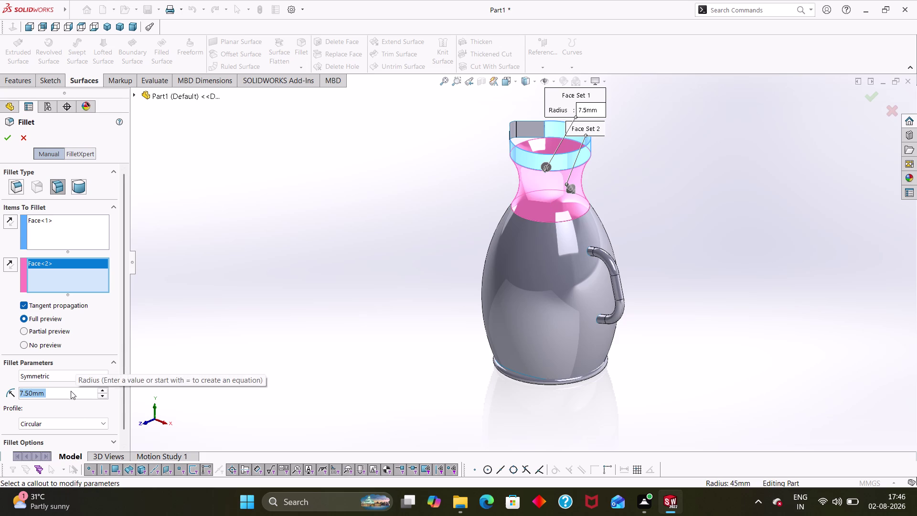
key(3)
key(Return)
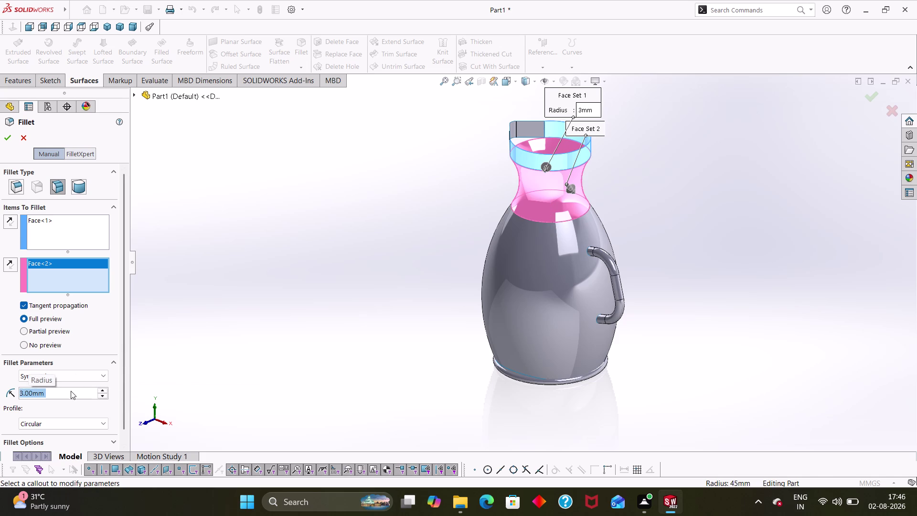
click(10, 130)
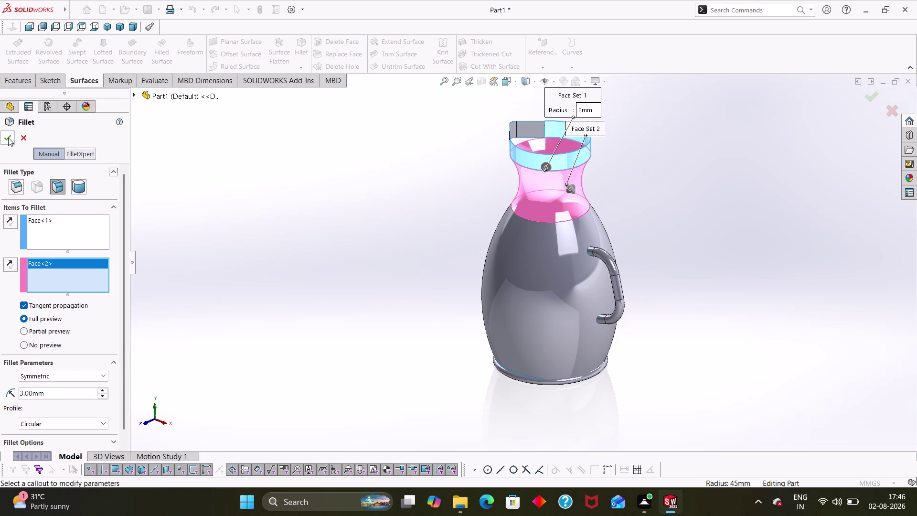
click(8, 138)
Replace the body face with the three spout faces and apply the 3 mm fillet.
click(537, 166)
click(538, 168)
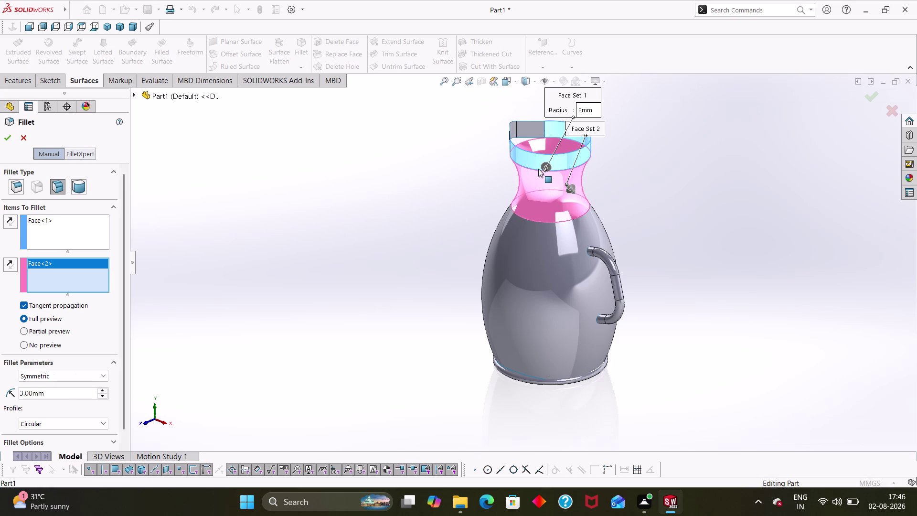
click(532, 141)
middle_drag(487, 201, 561, 228)
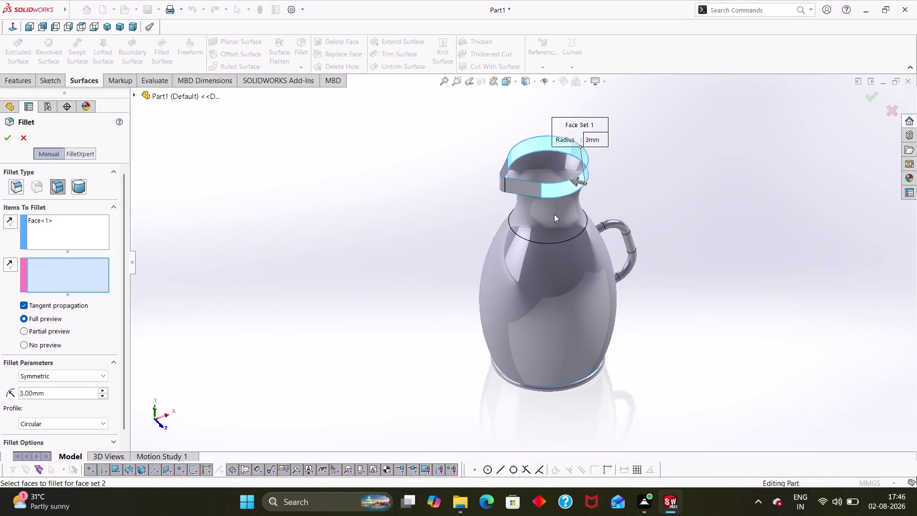
click(530, 190)
click(500, 182)
middle_drag(445, 235, 514, 257)
click(550, 215)
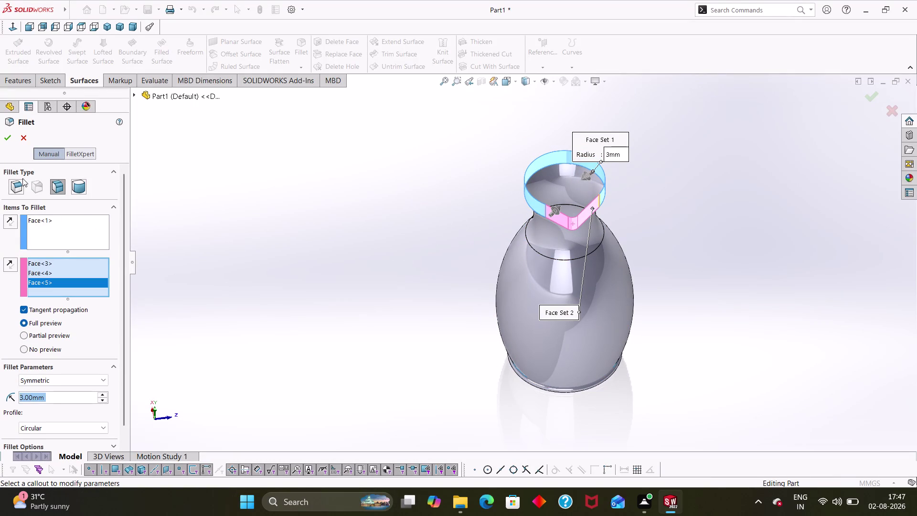
click(3, 137)
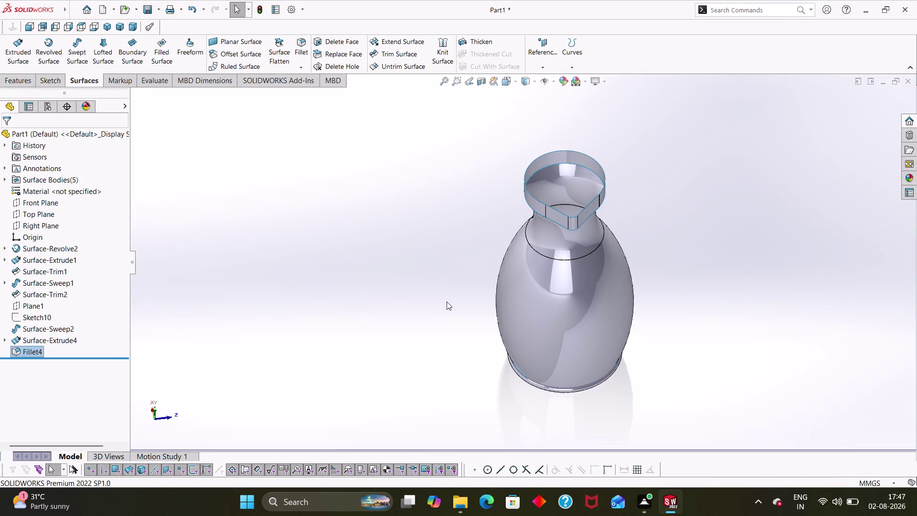
middle_drag(446, 301, 324, 314)
scroll(down, 3)
scroll(up, 3)
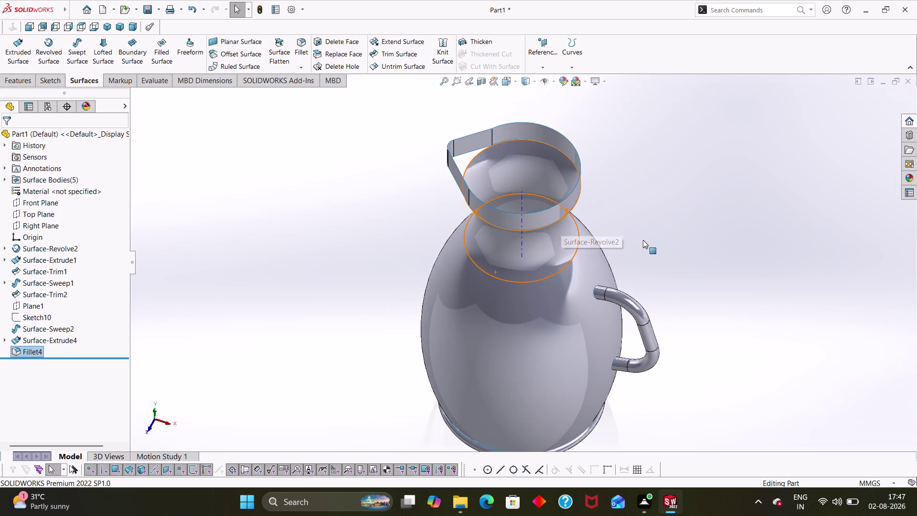
middle_drag(656, 225, 695, 226)
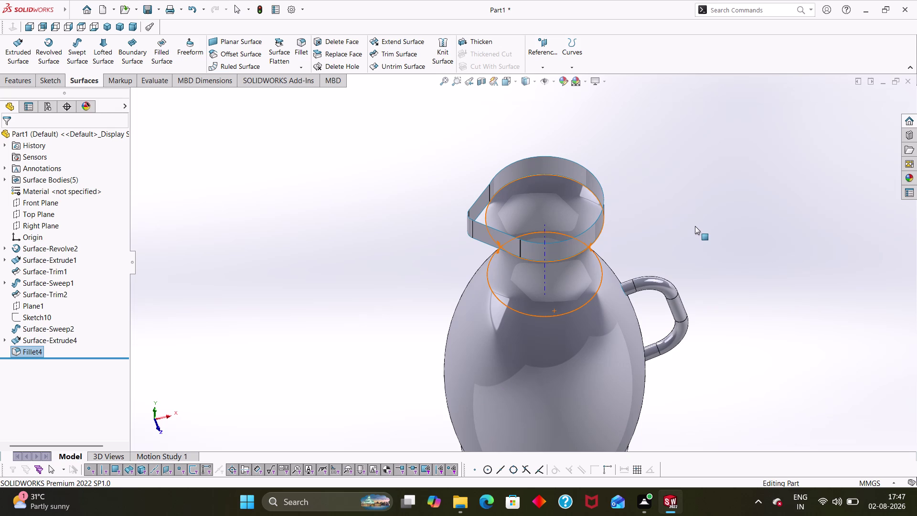
scroll(down, 3)
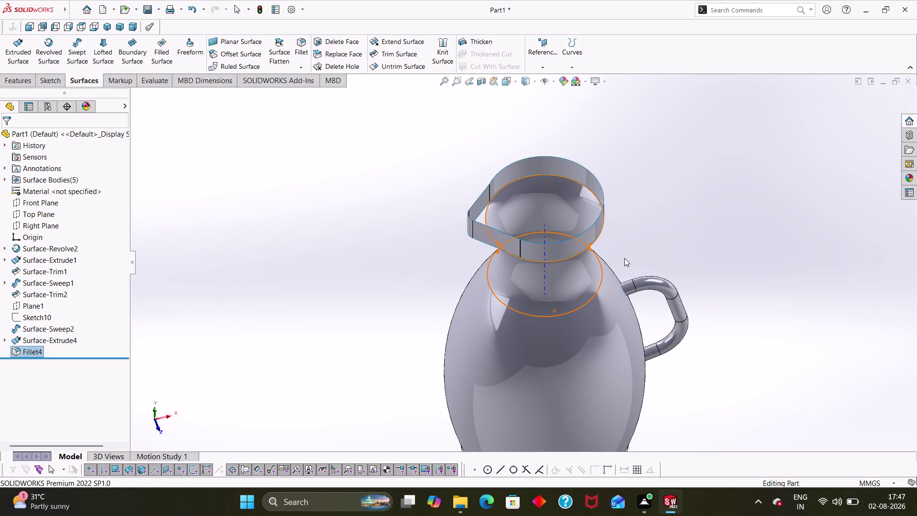
scroll(down, 3)
click(625, 254)
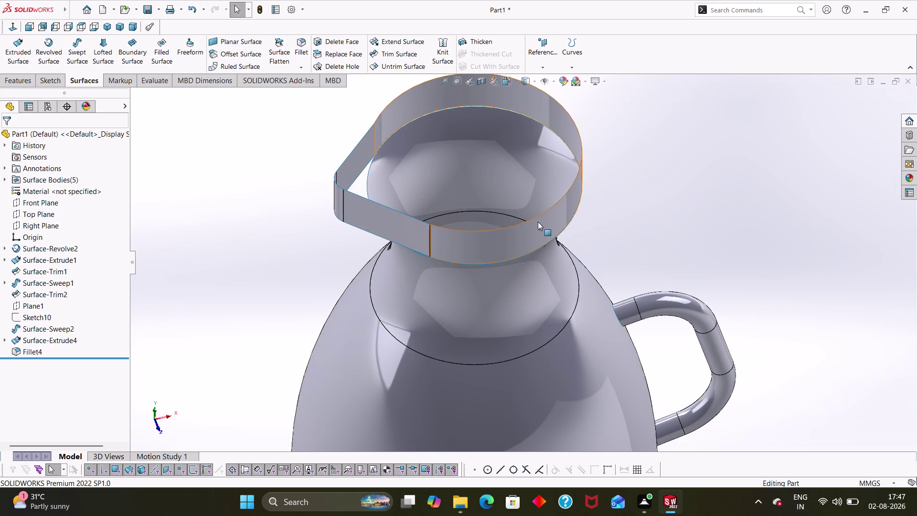
scroll(up, 3)
middle_drag(598, 265, 634, 176)
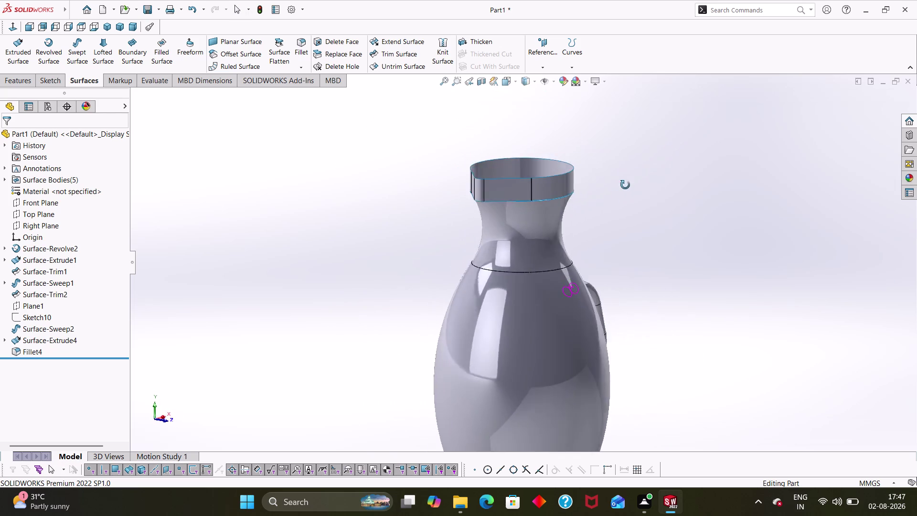
middle_drag(634, 177, 579, 211)
scroll(down, 3)
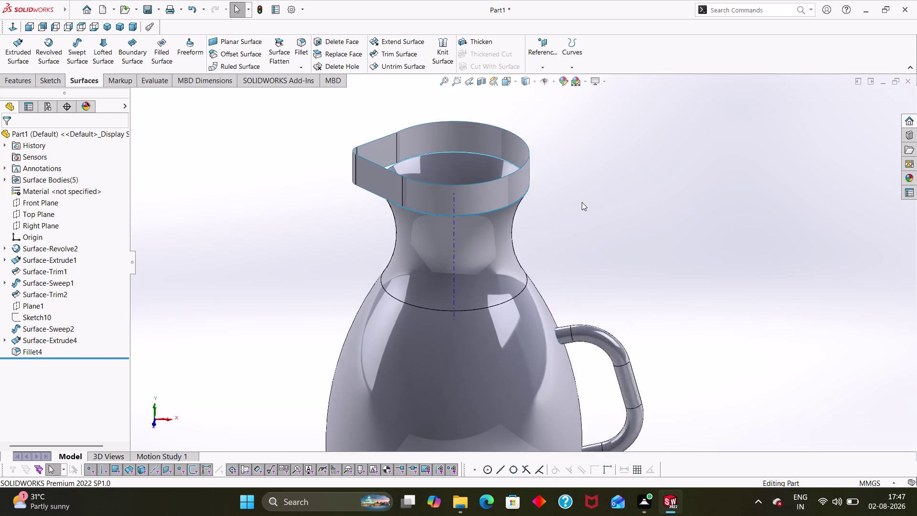
scroll(down, 3)
scroll(up, 3)
scroll(down, 3)
scroll(up, 3)
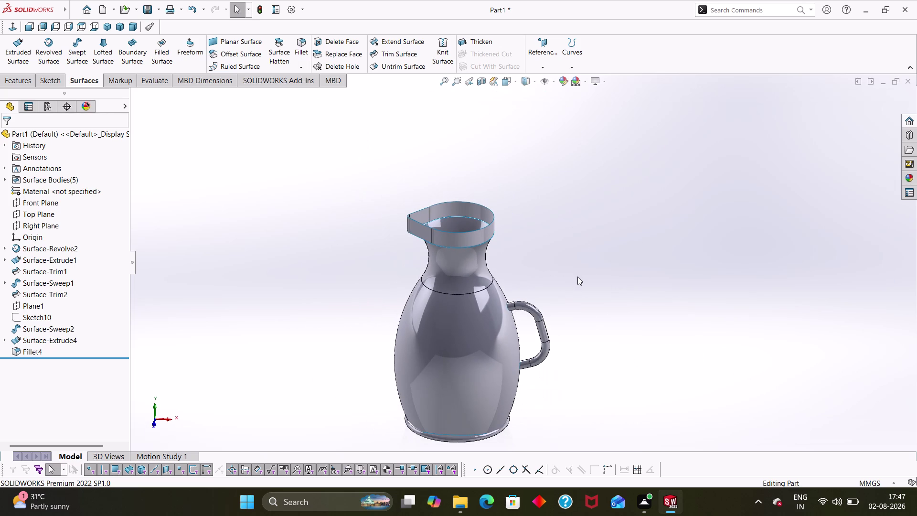
middle_drag(584, 277, 627, 228)
scroll(down, 3)
scroll(up, 3)
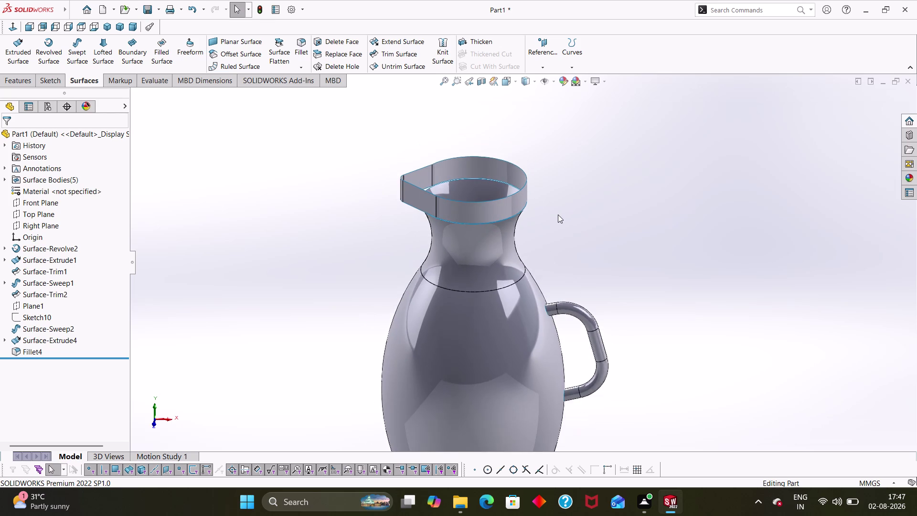
scroll(up, 3)
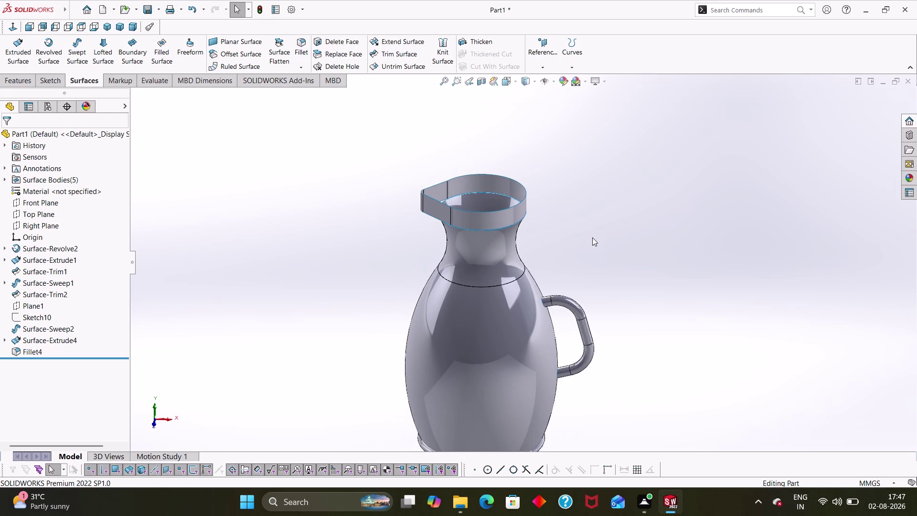